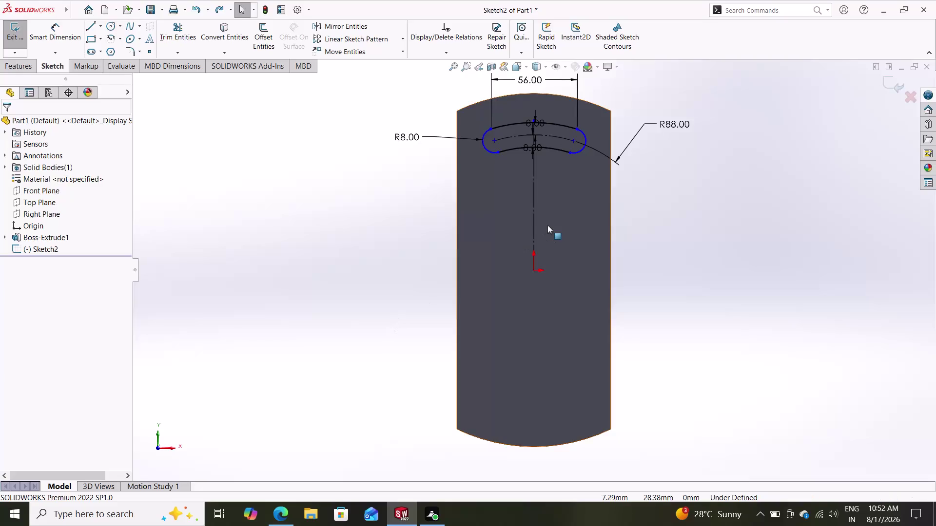
Box-select all the slot geometry in Sketch2 and delete it.
click(546, 222)
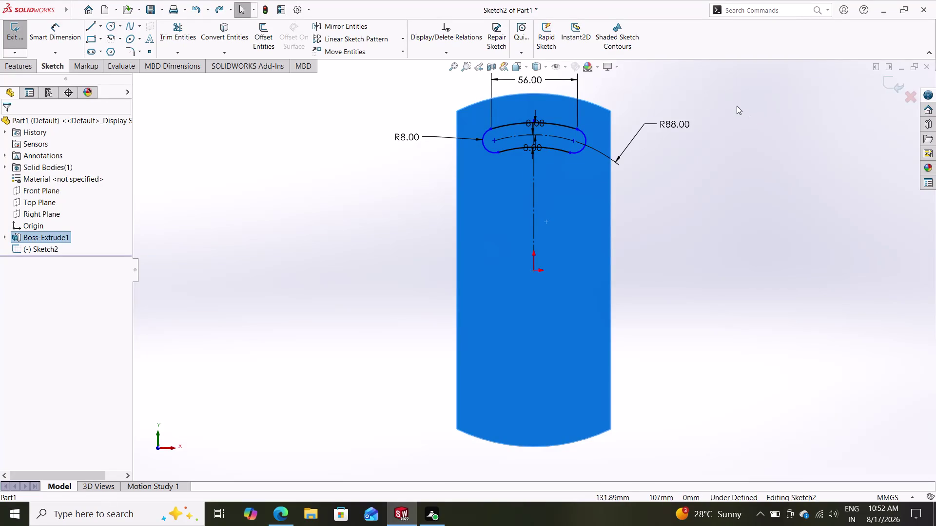
drag(737, 105, 366, 354)
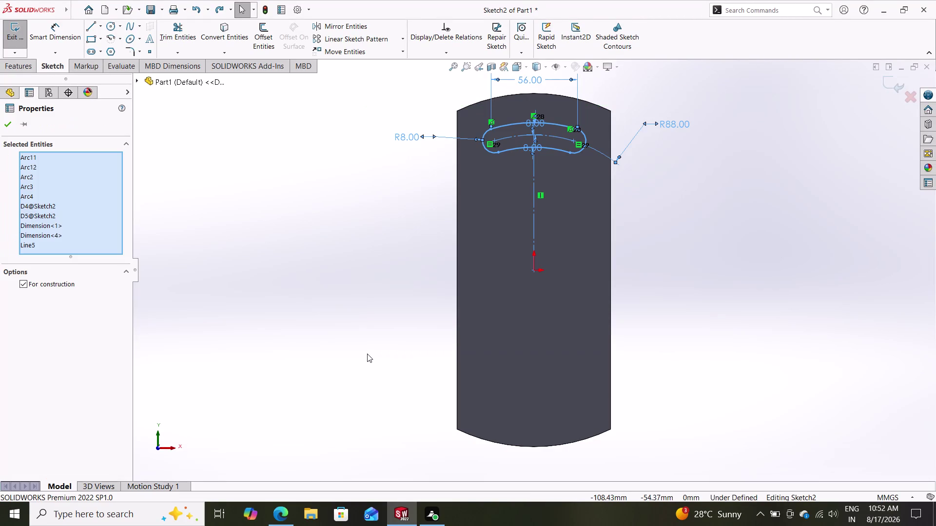
key(Delete)
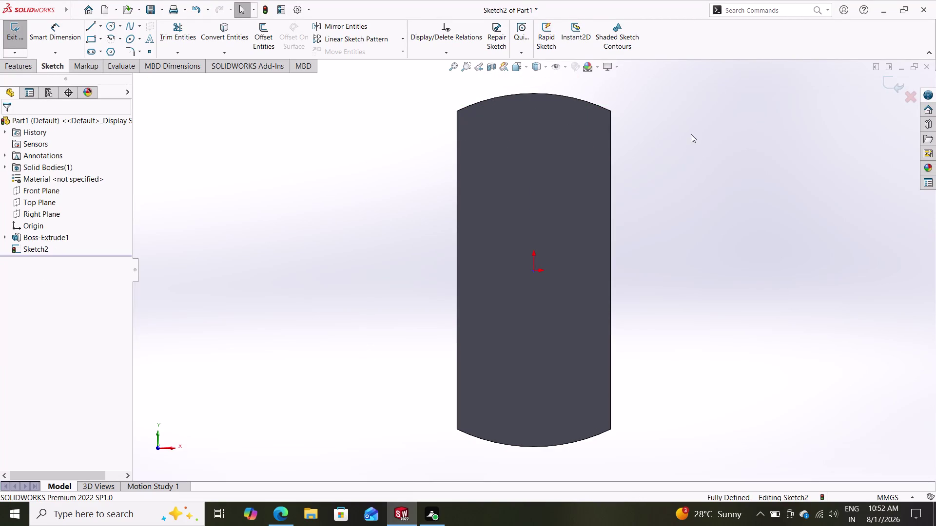
drag(691, 134, 396, 305)
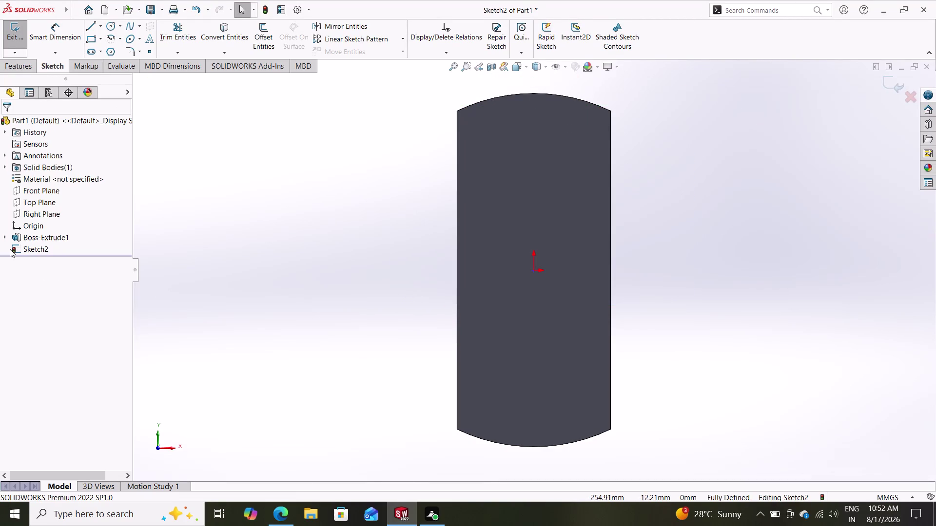
View Sketch2 face-on, try deleting the extruded body, and exit the sketch.
click(22, 249)
click(45, 231)
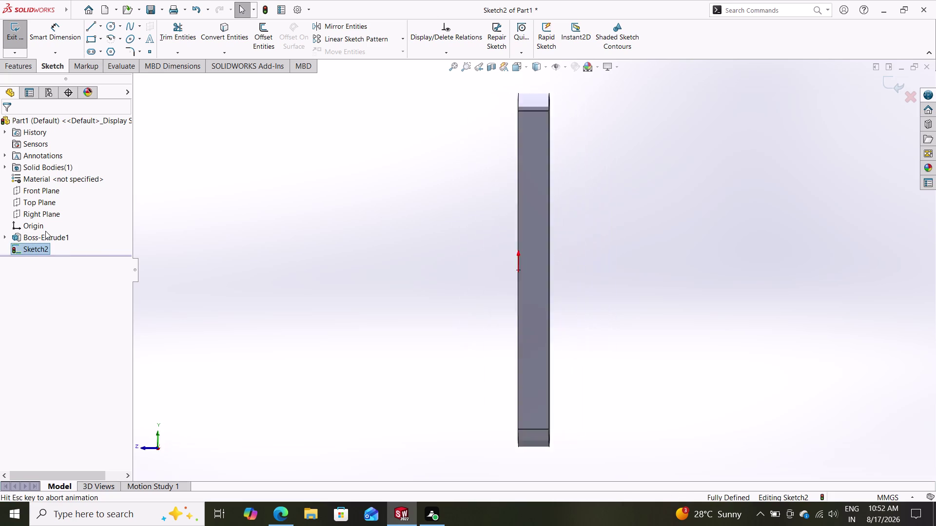
click(373, 248)
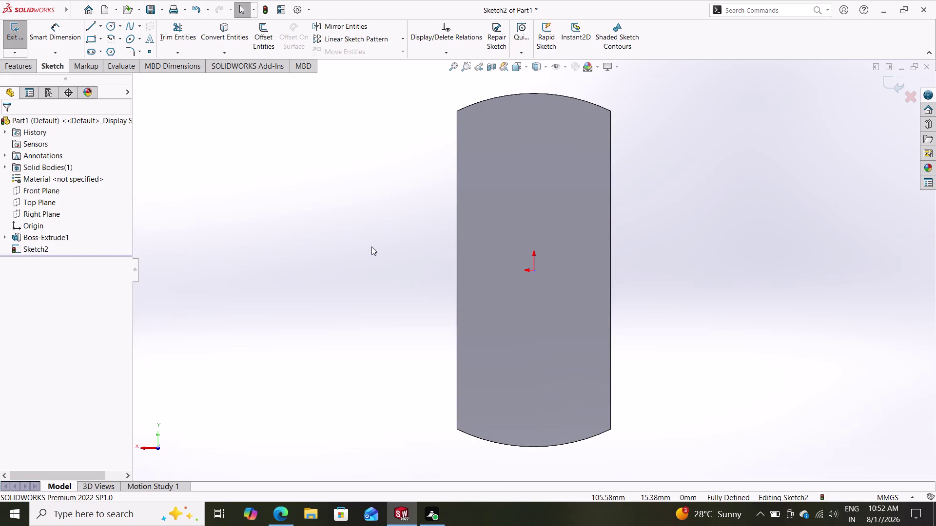
click(500, 219)
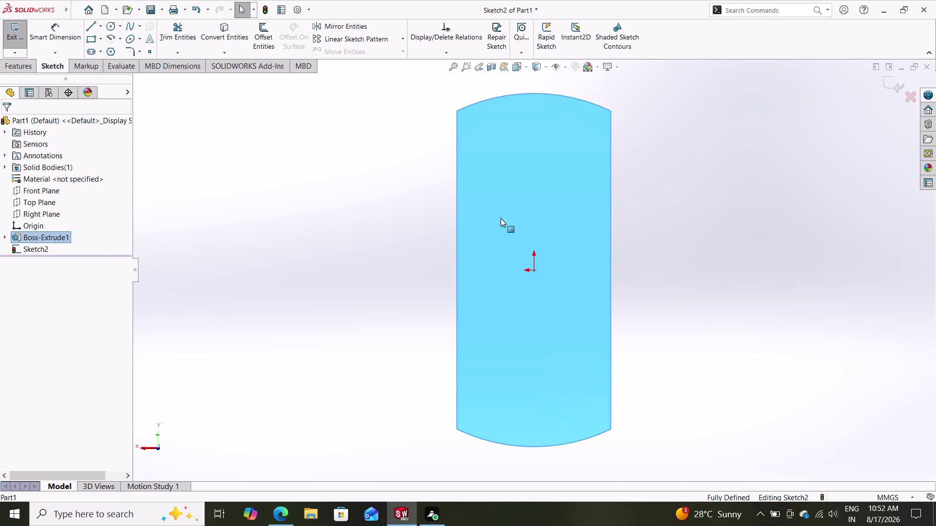
key(Delete)
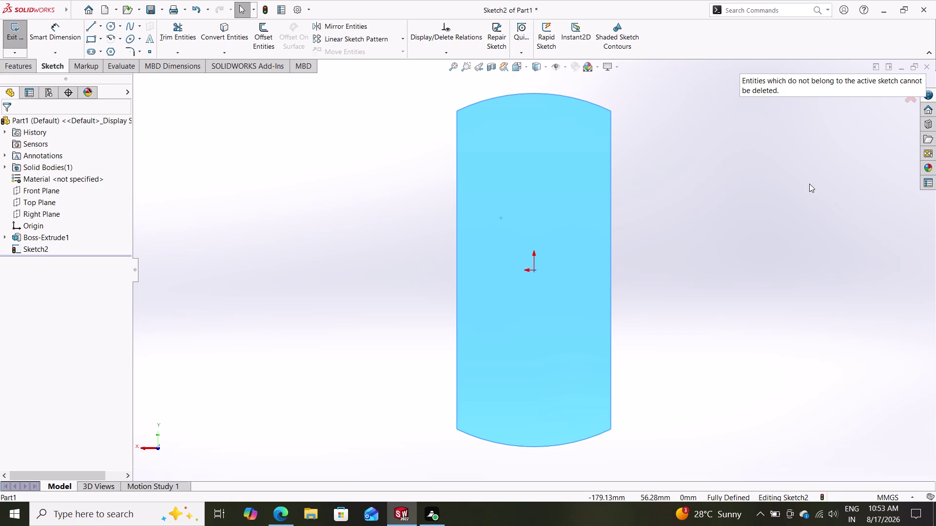
click(914, 94)
Exit Sketch2 with Discard Changes so the slot returns, then start a new document.
click(912, 97)
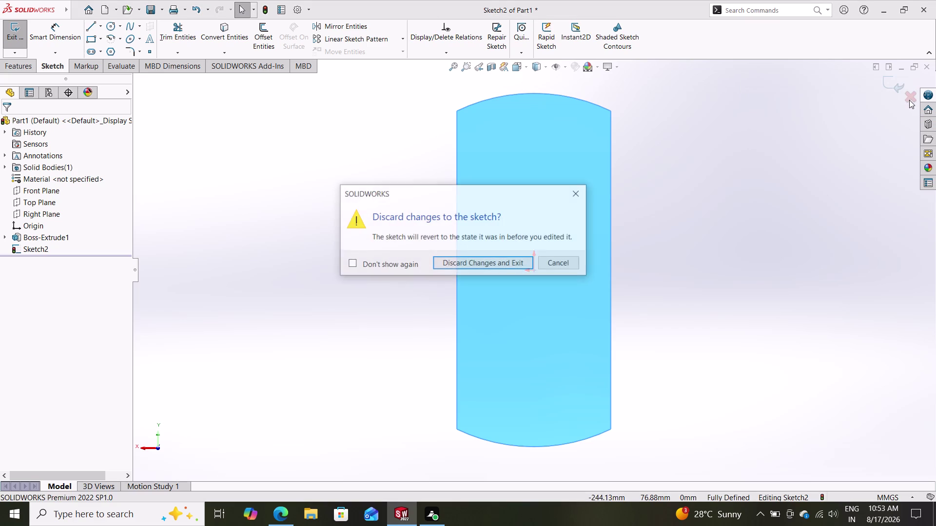
click(475, 261)
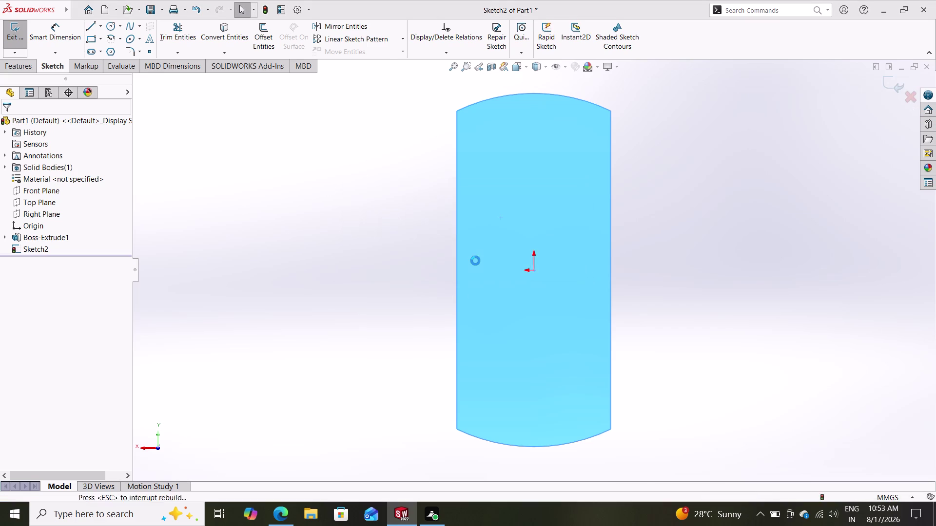
click(489, 267)
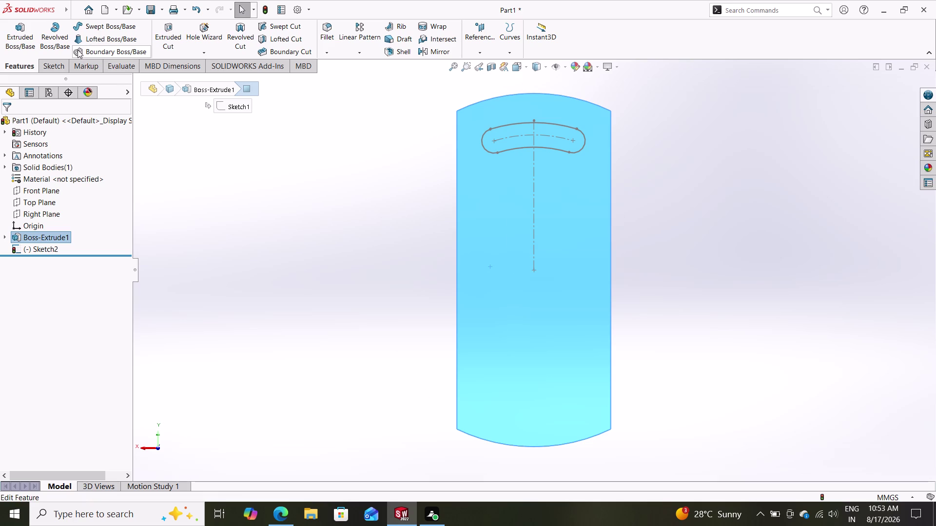
click(104, 9)
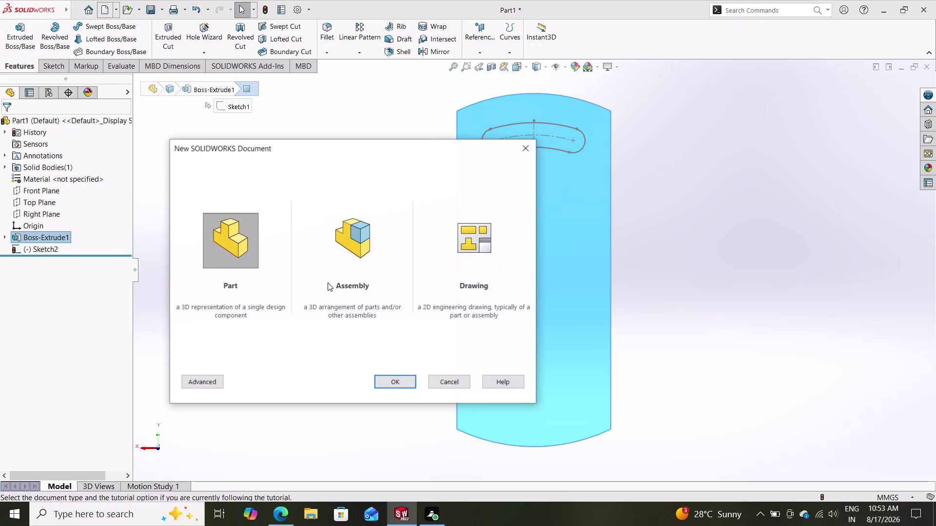
Create Part2, close Part1 via its save prompt, and sketch on the Front Plane.
click(401, 377)
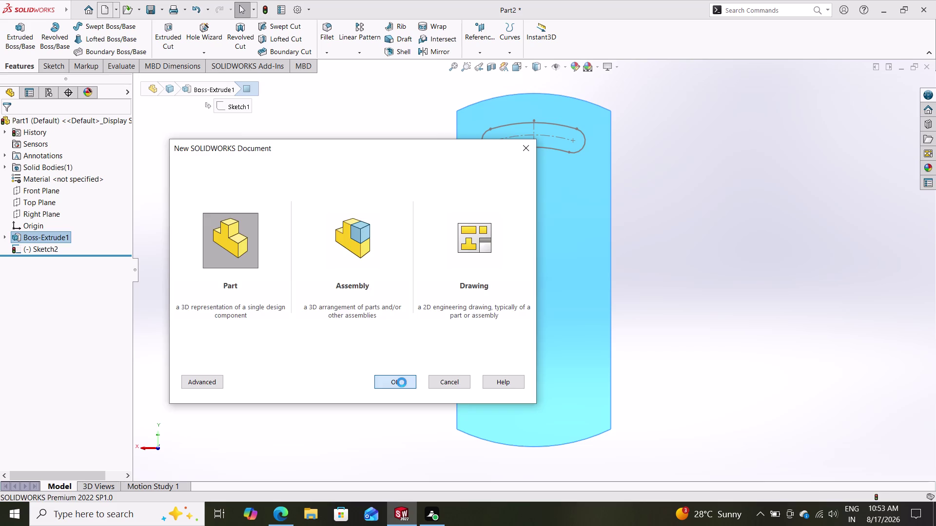
click(402, 519)
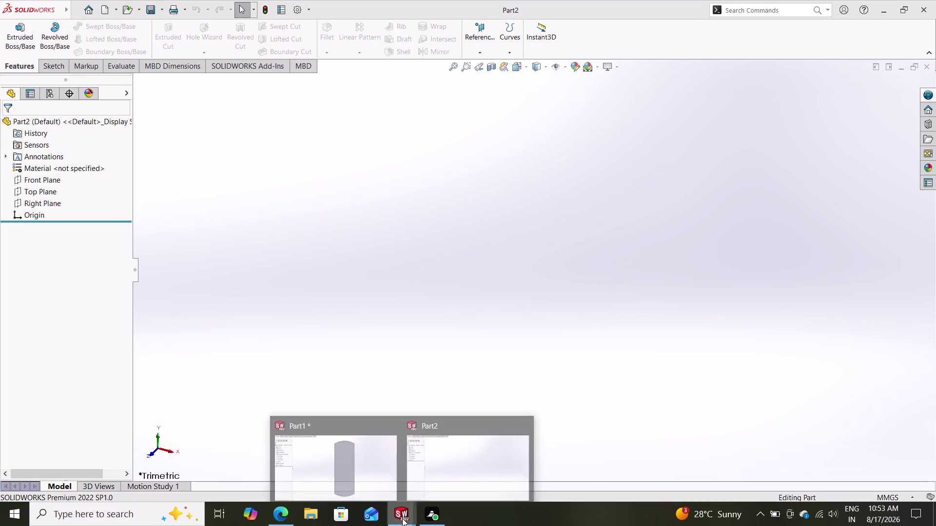
click(395, 422)
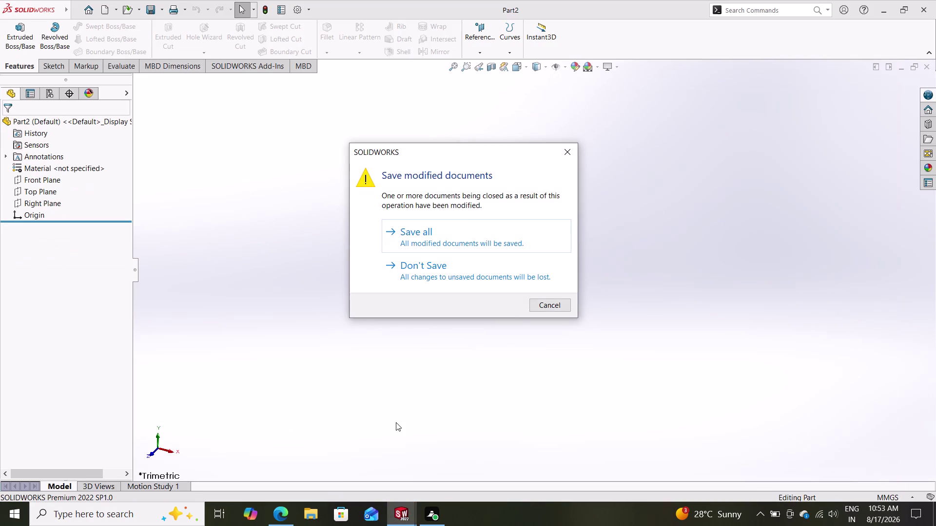
click(508, 277)
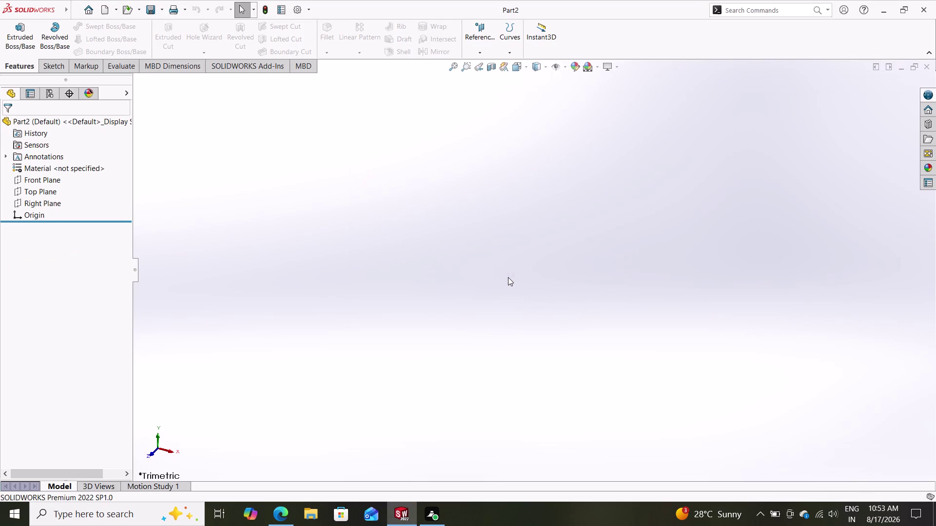
click(53, 177)
click(61, 166)
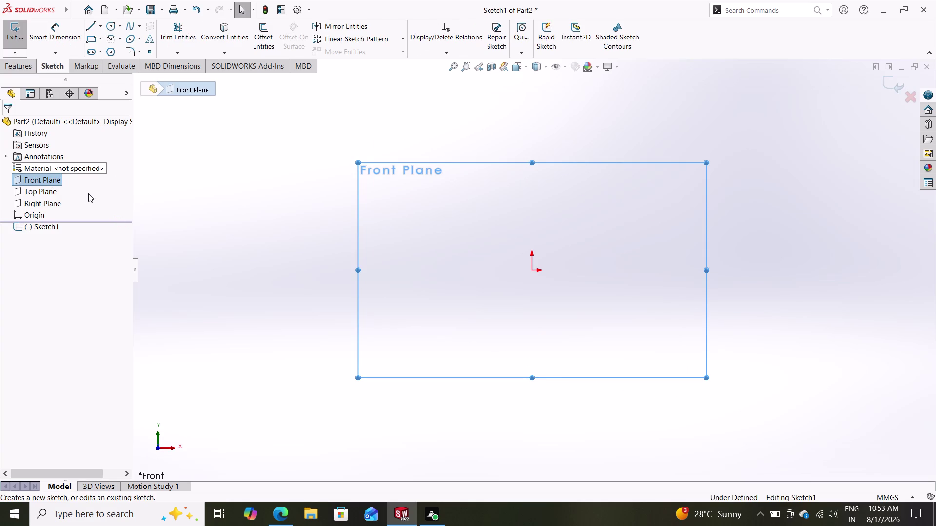
Draw a short vertical centerline up from the origin, then begin the left vertical line.
click(102, 25)
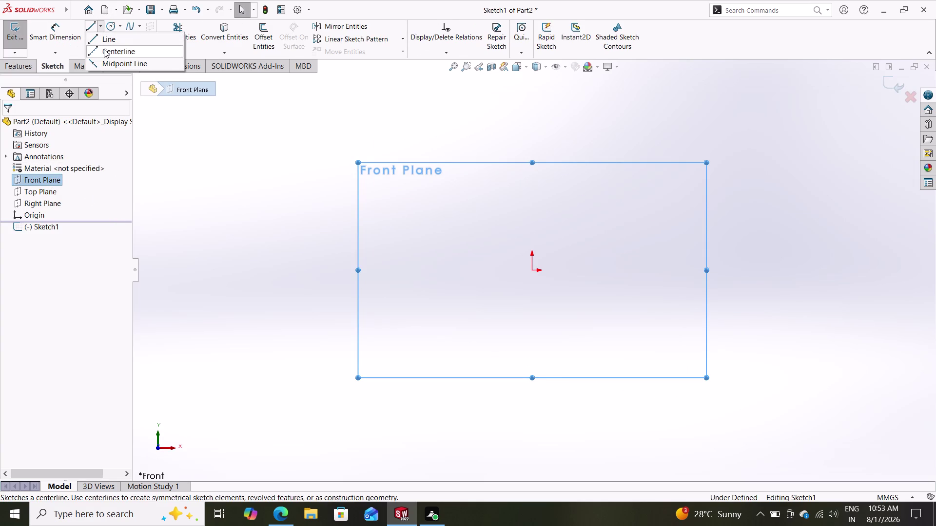
click(103, 49)
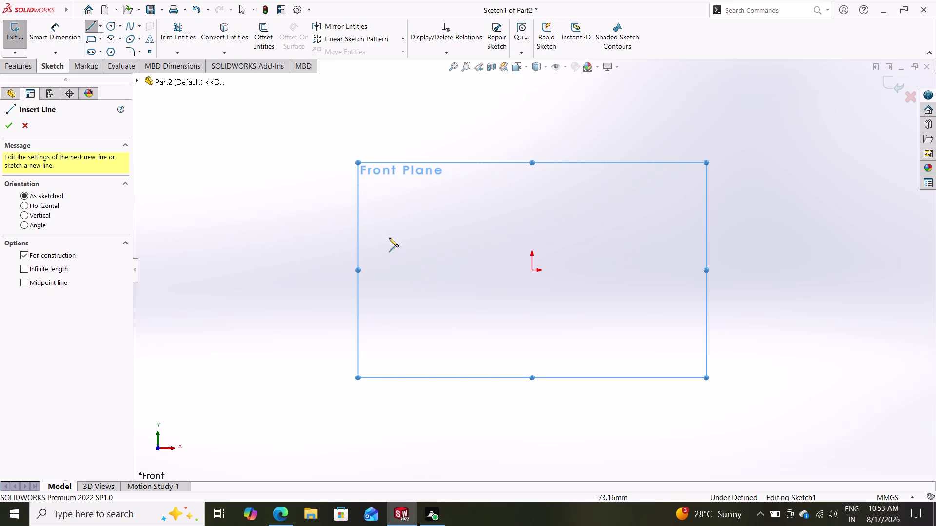
click(532, 268)
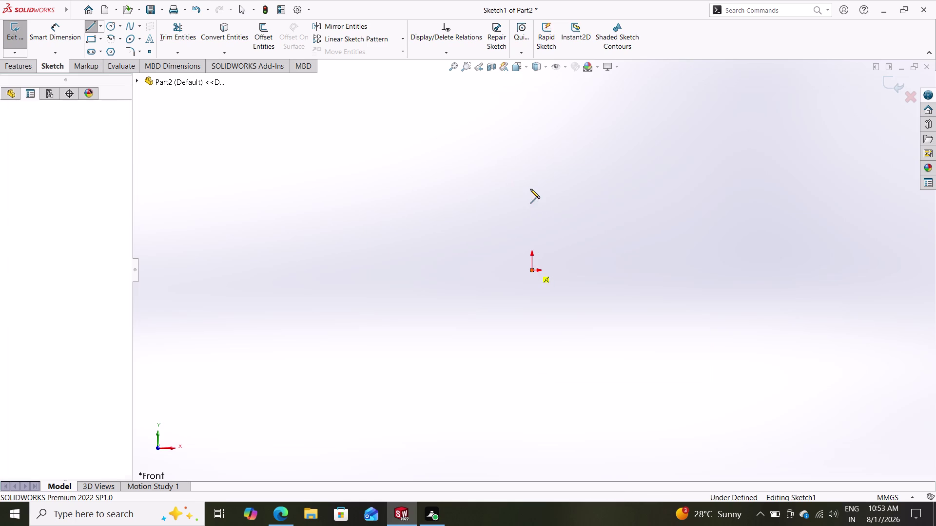
click(531, 129)
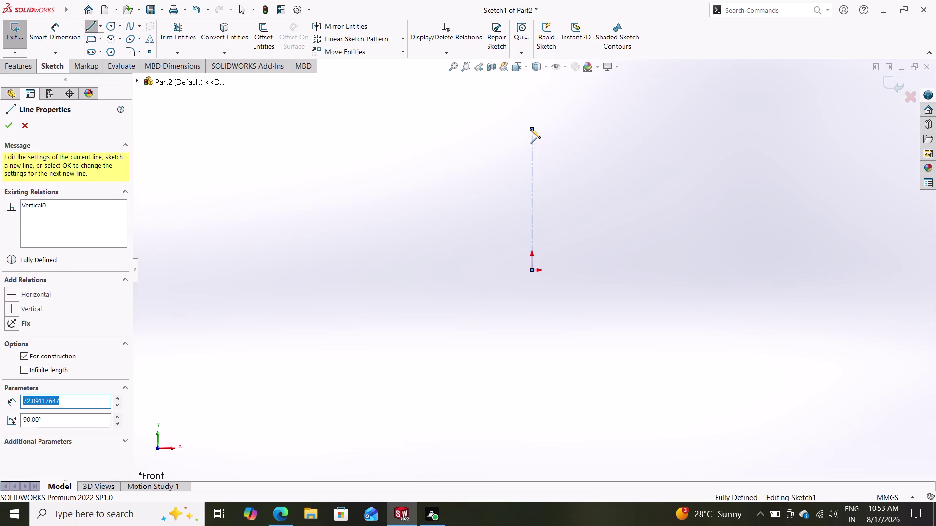
key(Escape)
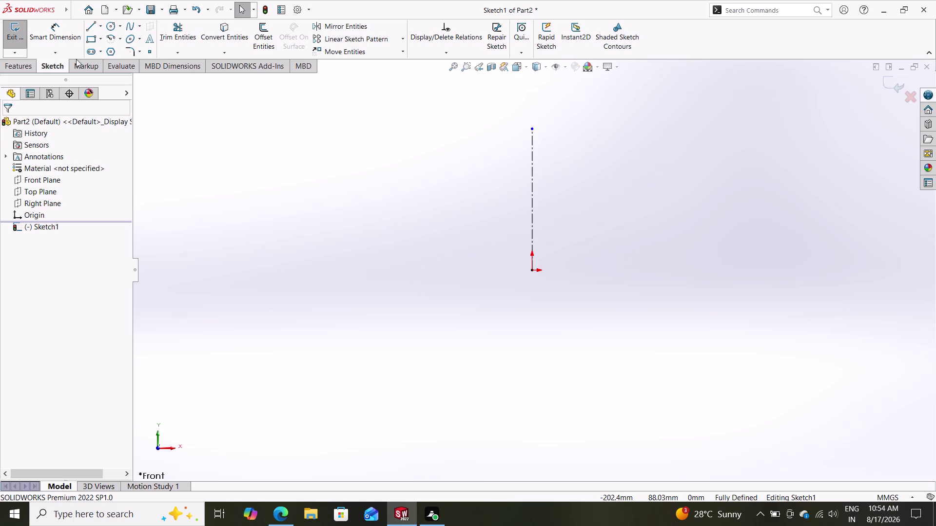
click(91, 25)
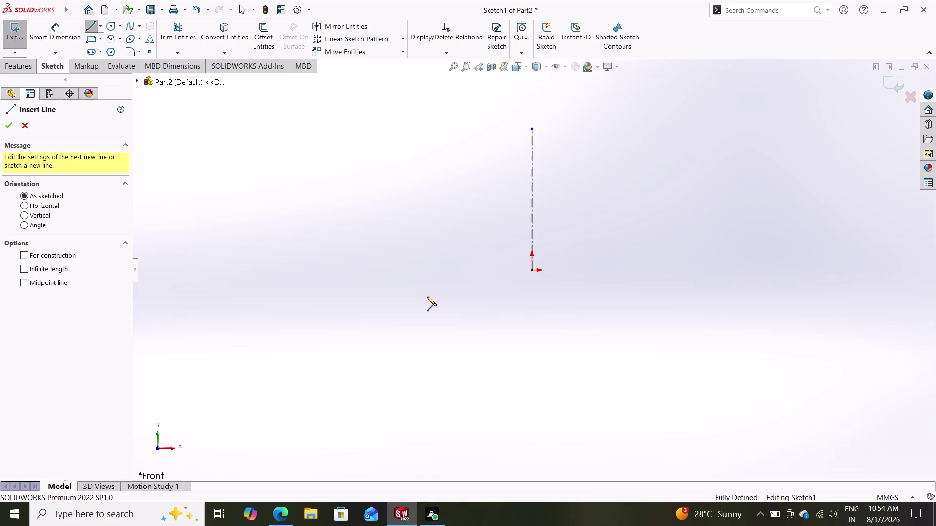
click(426, 283)
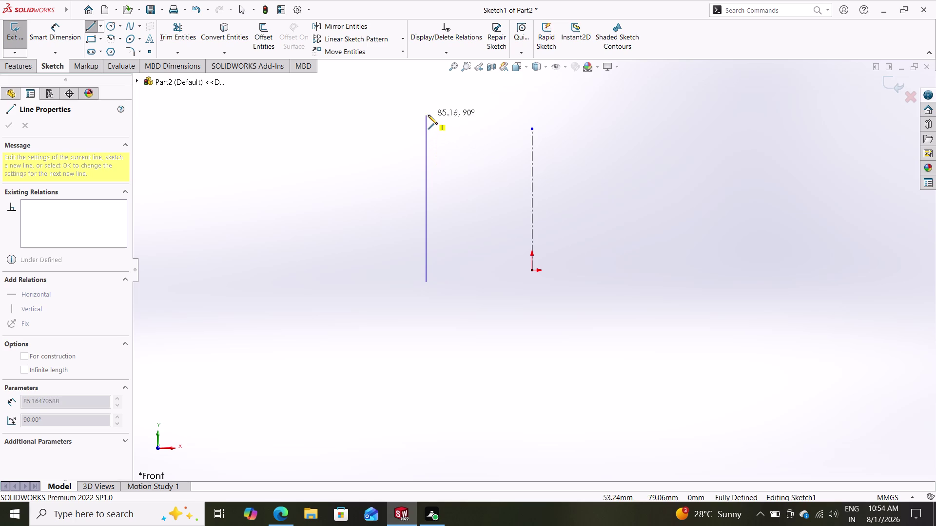
Finish the left vertical line and delete the stray diagonal line.
click(428, 115)
double_click(498, 171)
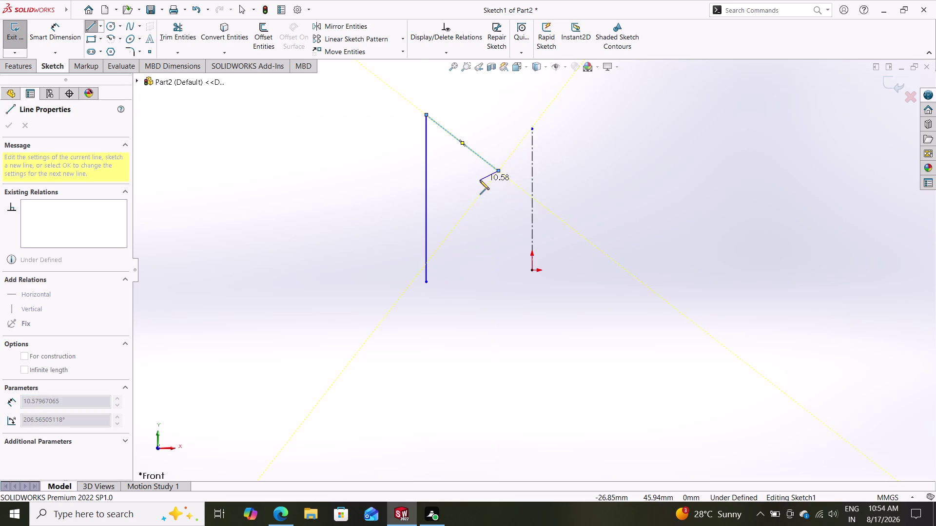
key(Escape)
click(481, 162)
click(483, 161)
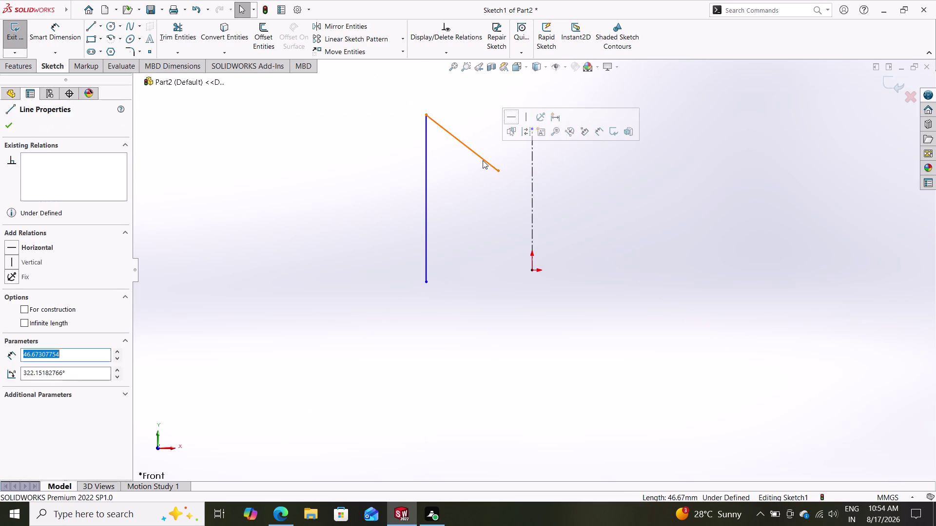
key(Delete)
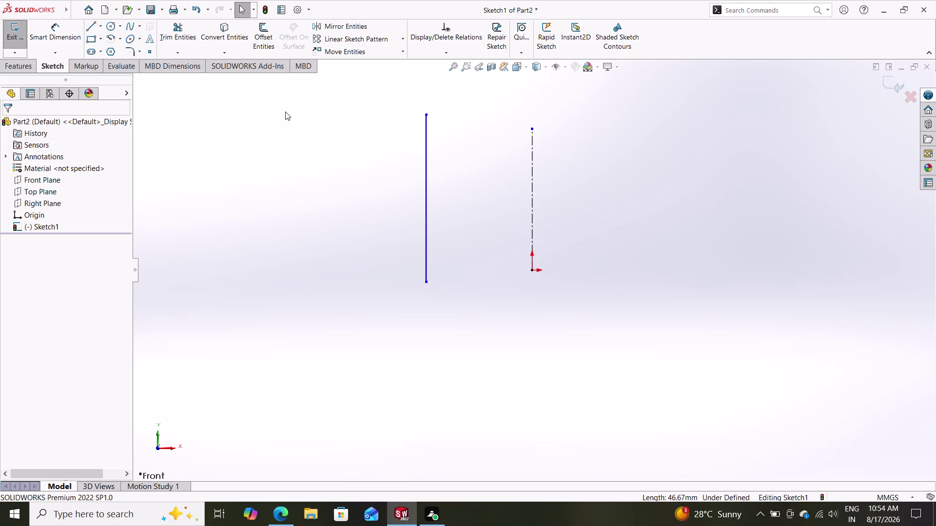
Draw a matching right vertical line, then stretch the left line's bottom end downward.
click(90, 30)
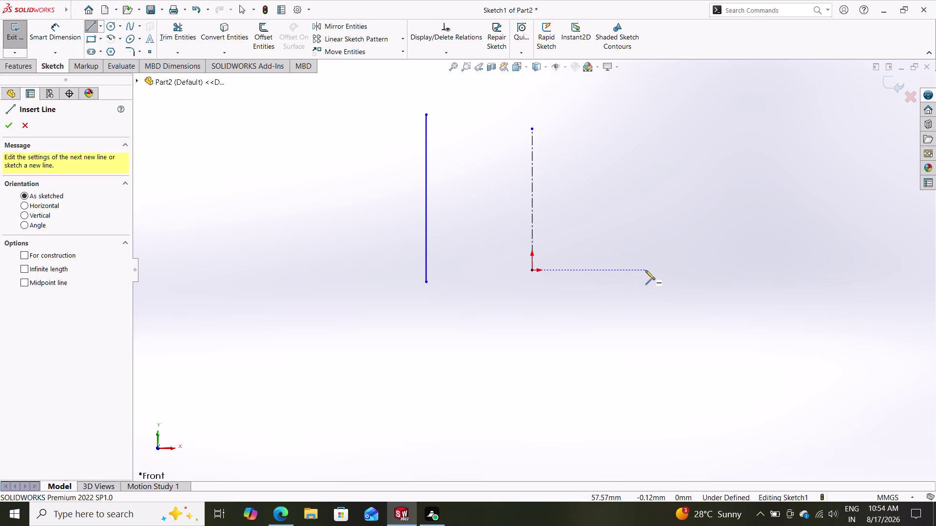
click(633, 283)
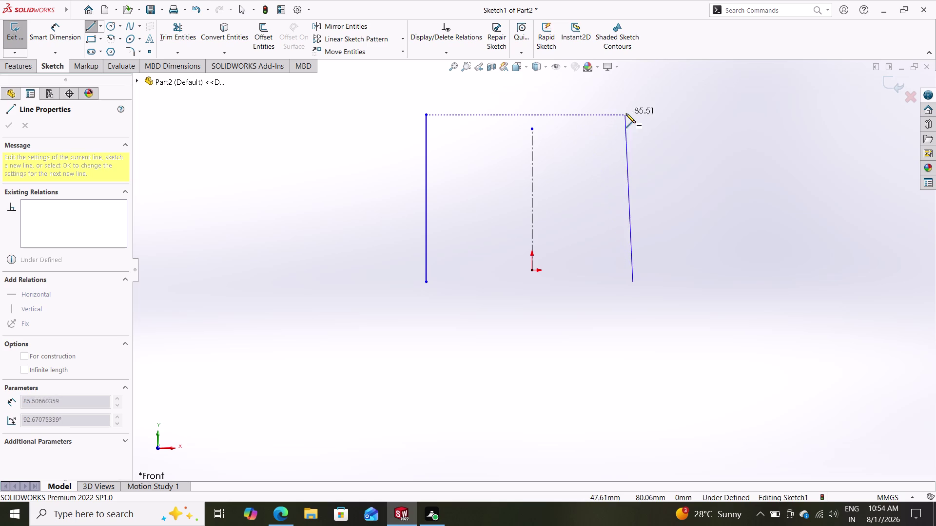
click(631, 114)
key(Escape)
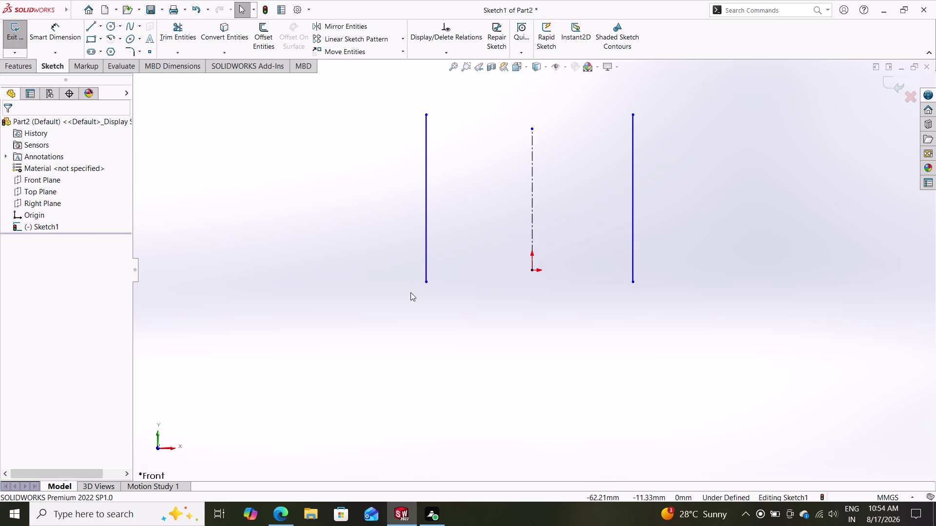
drag(426, 282, 424, 323)
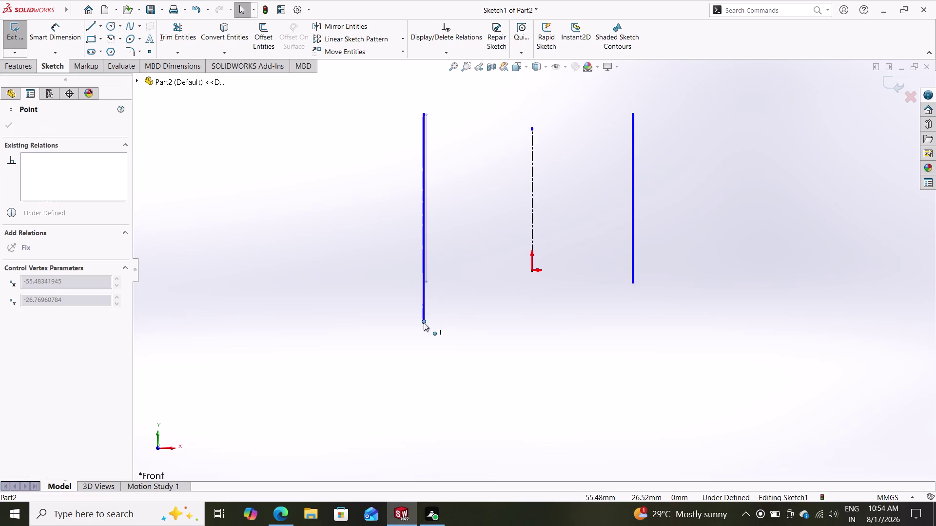
Undo the accidental stretch of the left line and clear the selection.
drag(424, 323, 429, 322)
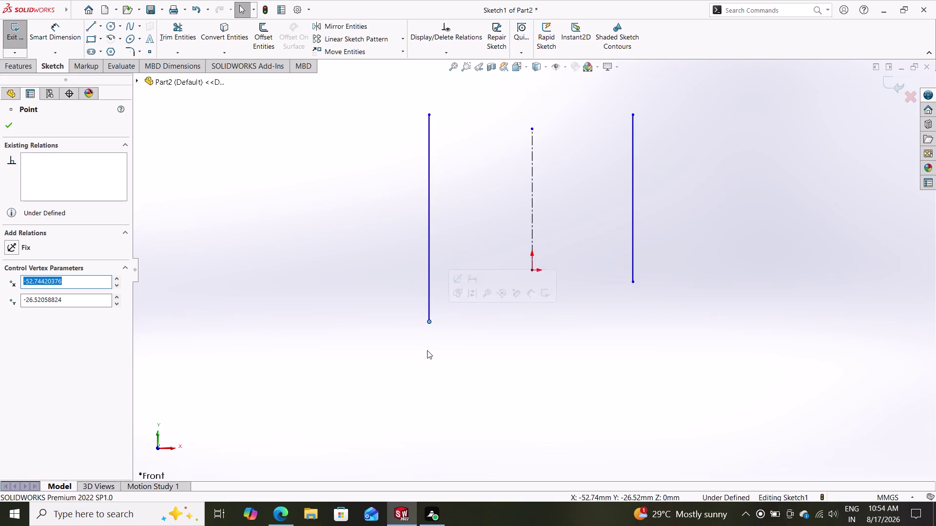
key(ctrl+z)
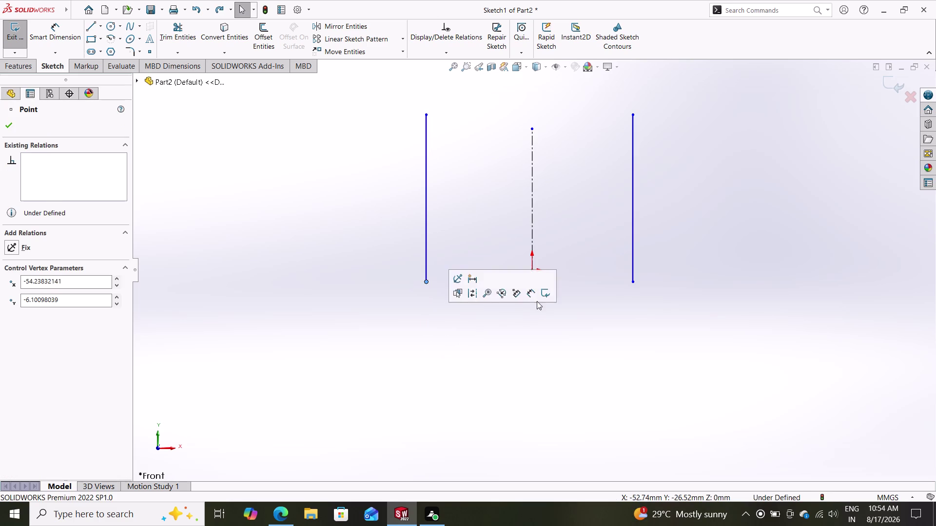
click(490, 215)
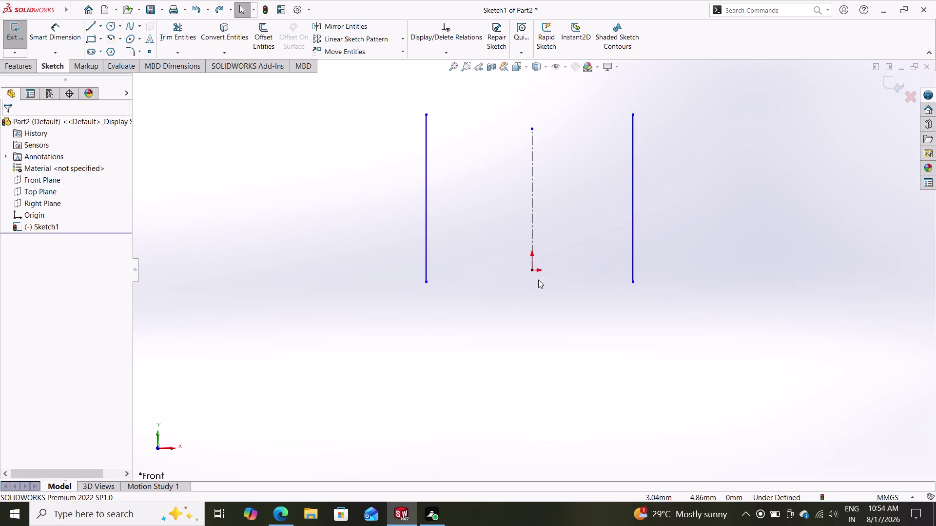
drag(532, 271, 533, 335)
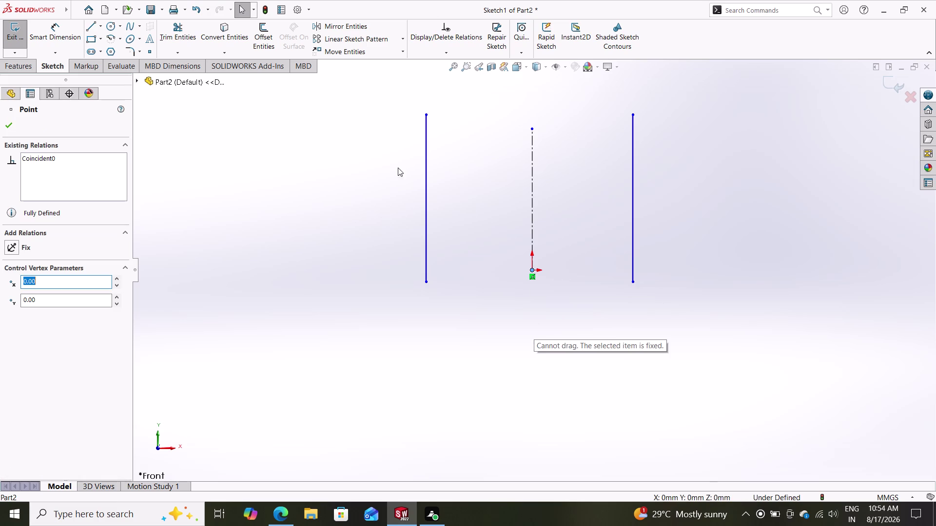
click(532, 275)
Select and delete the short vertical centerline above the origin.
click(532, 266)
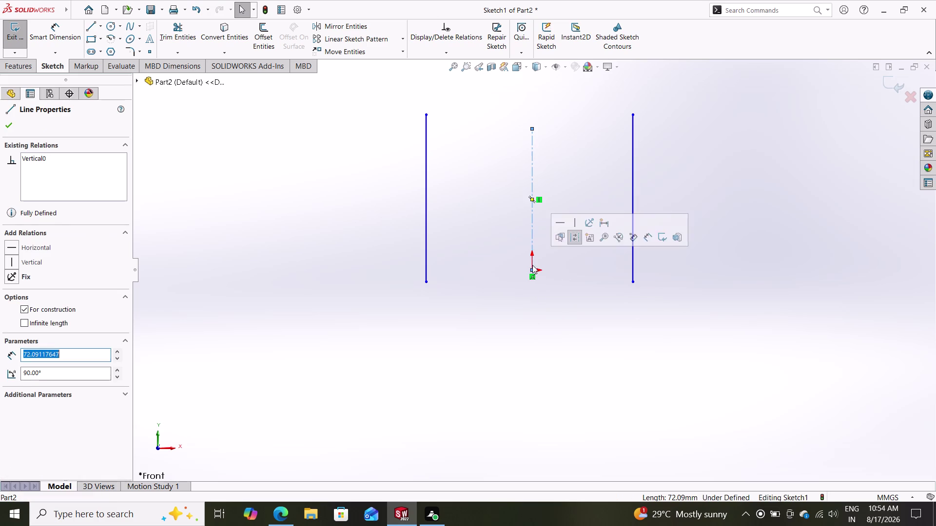
key(Escape)
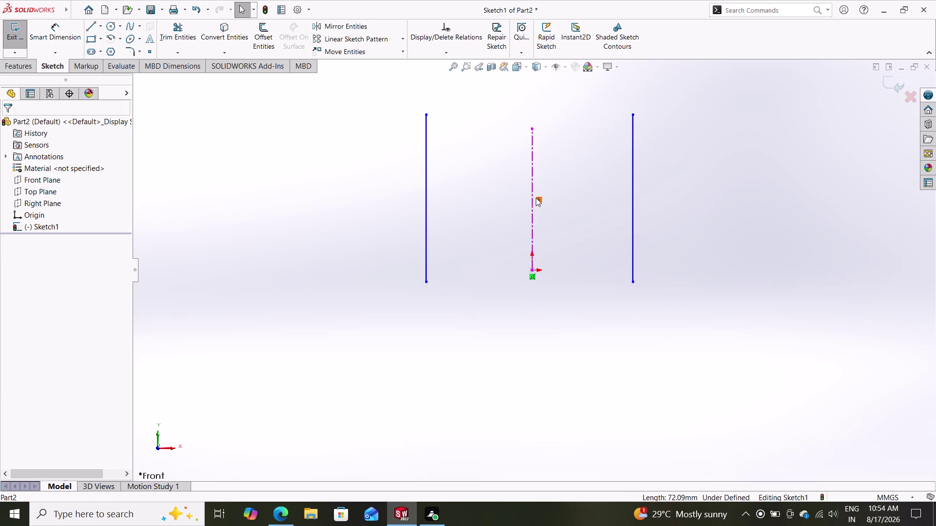
click(530, 204)
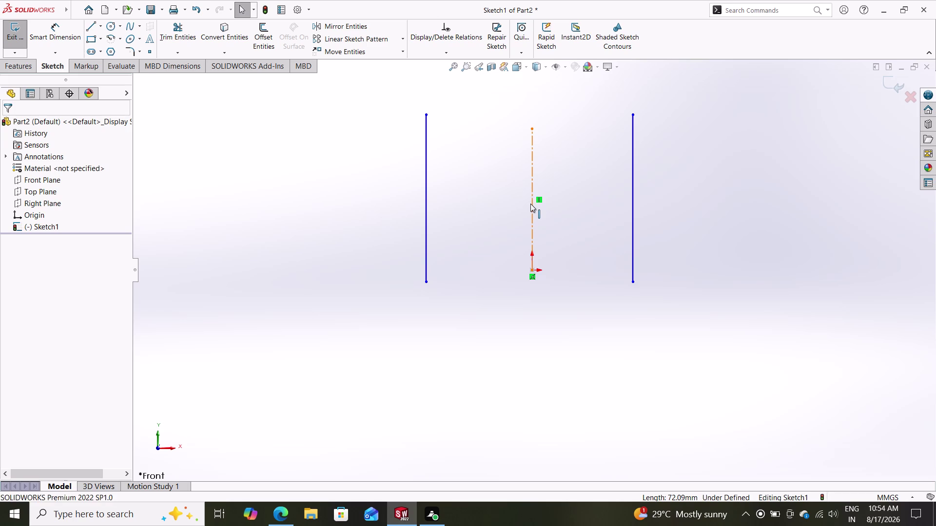
key(Delete)
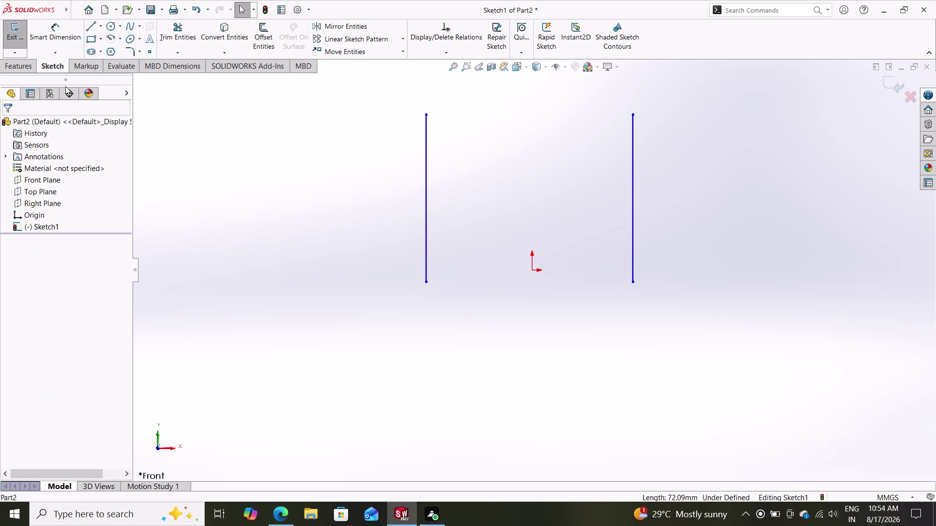
click(101, 25)
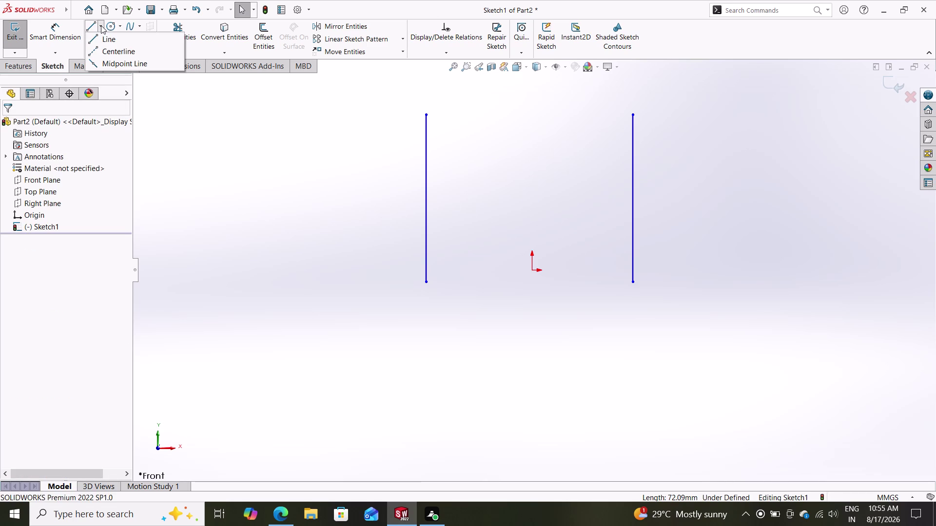
click(105, 49)
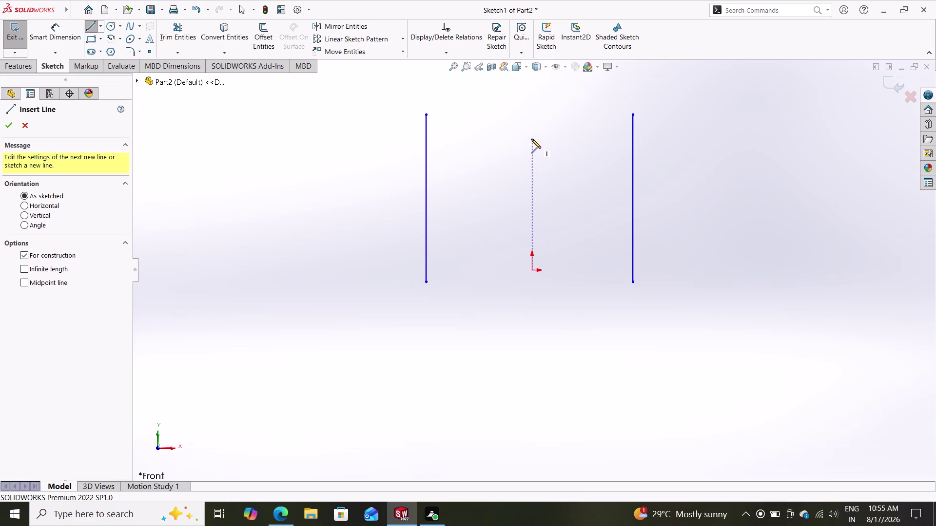
Draw a vertical centerline through the origin from the lines' top level to far below.
click(531, 115)
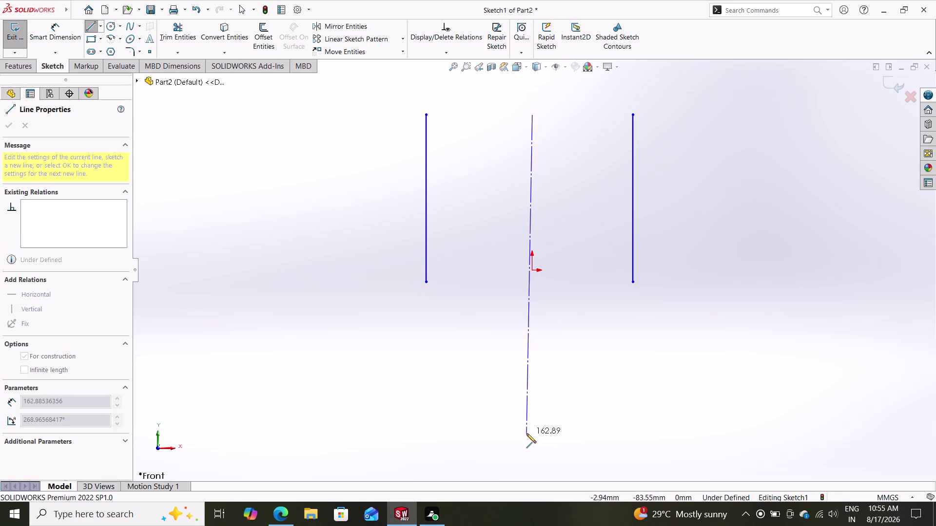
click(534, 434)
key(Escape)
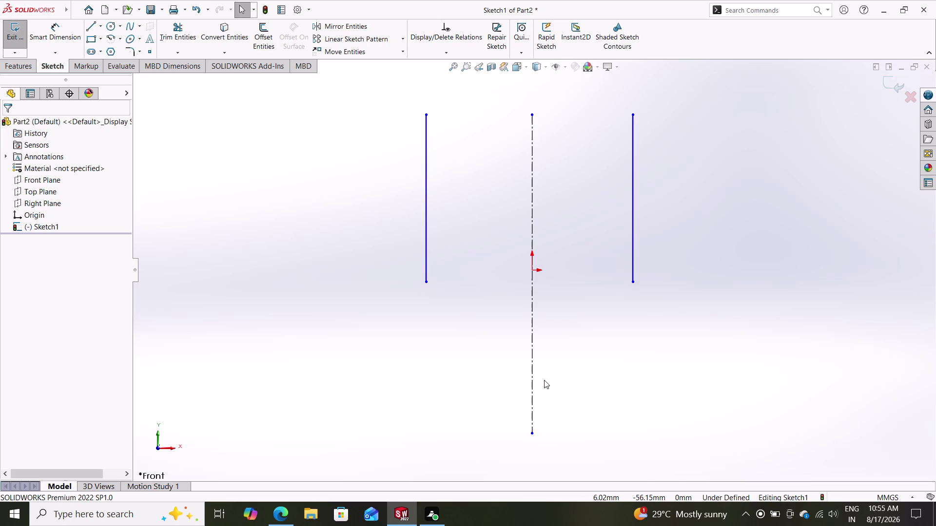
click(120, 39)
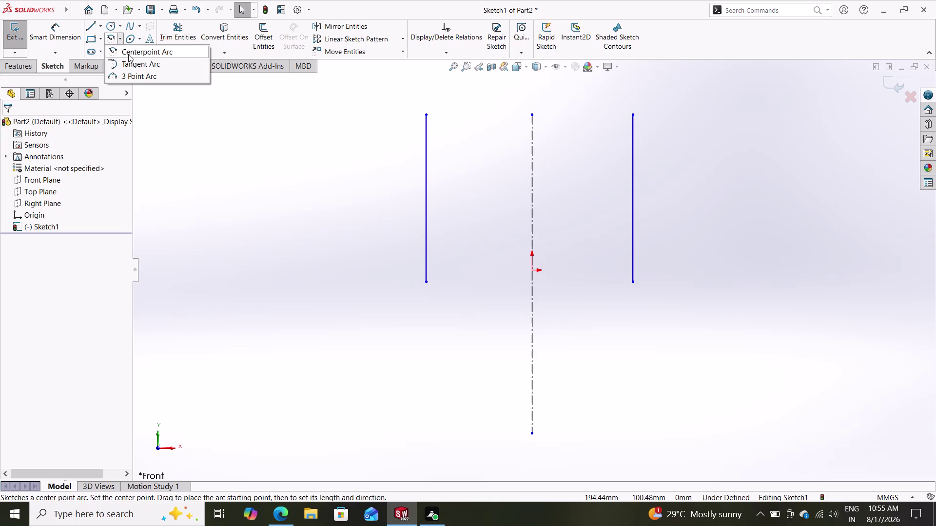
Cancel a misdrawn arc and draw a three-point arc joining the two lines' tops.
click(123, 78)
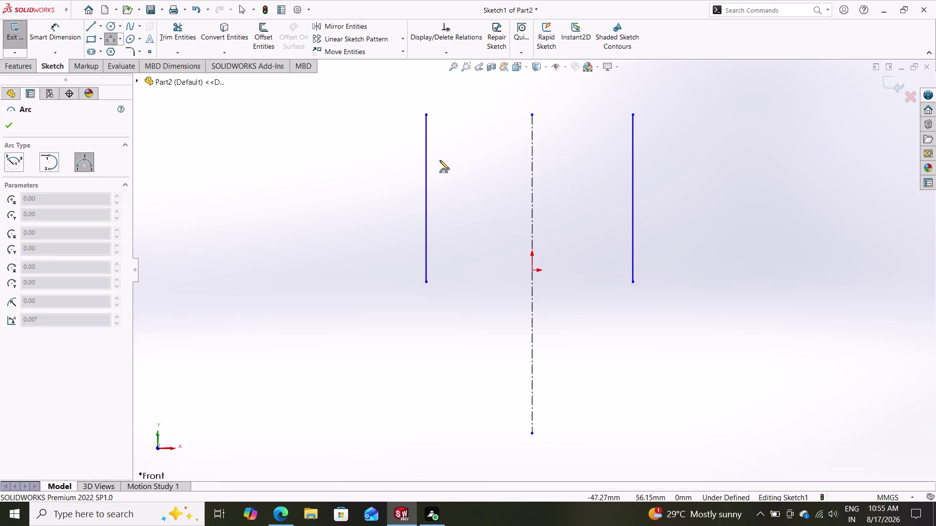
drag(427, 116, 454, 117)
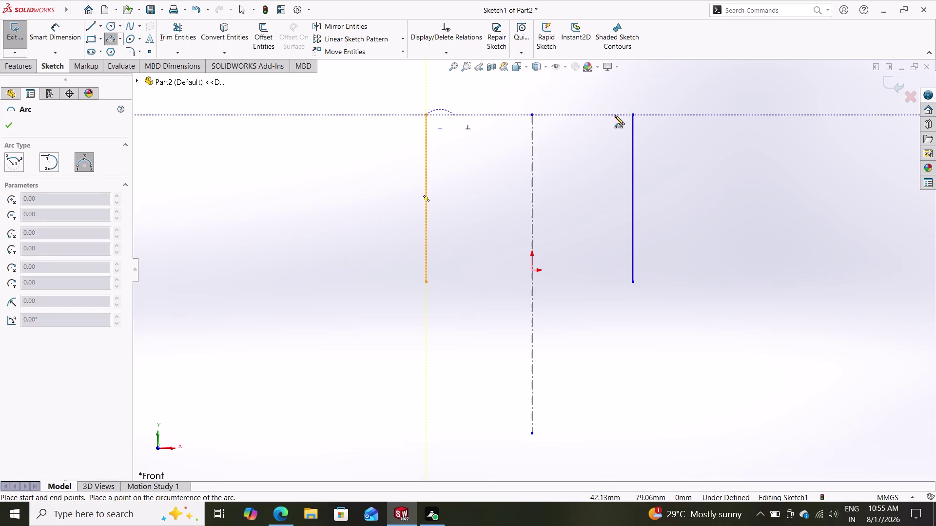
click(631, 115)
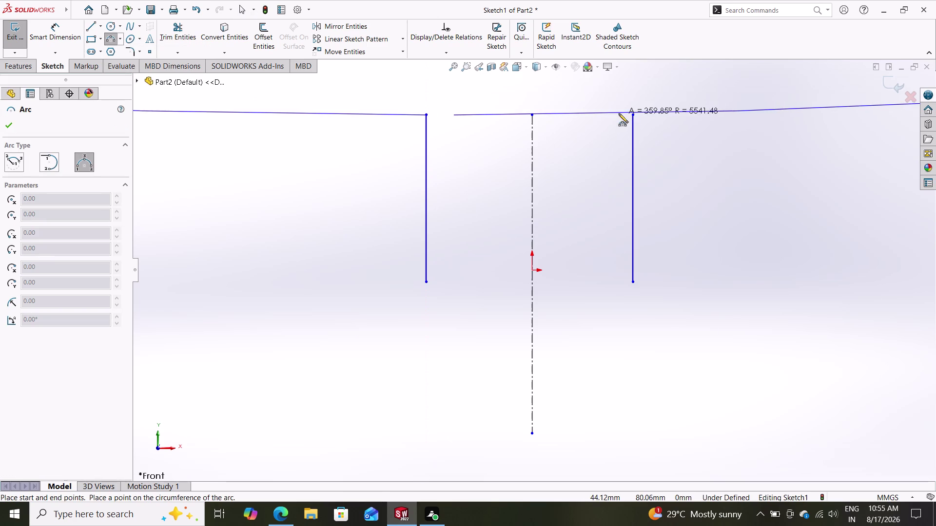
key(Escape)
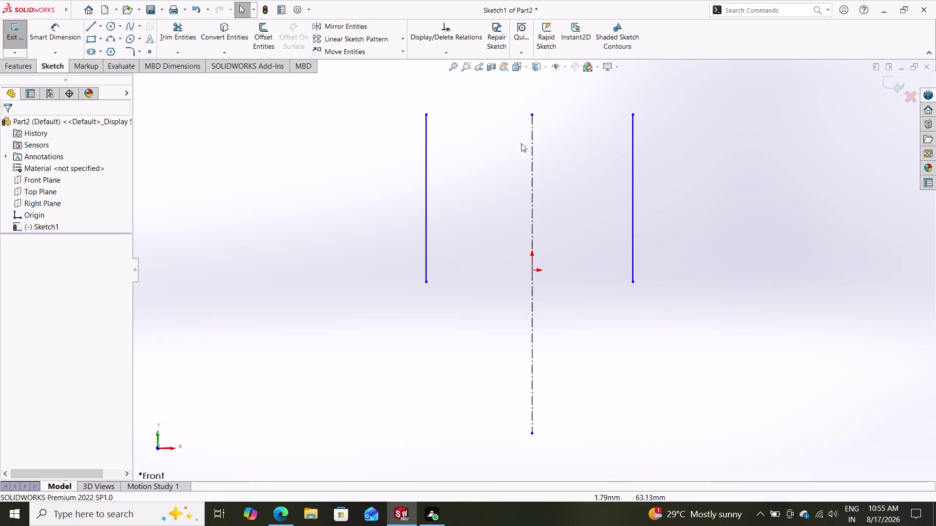
click(110, 43)
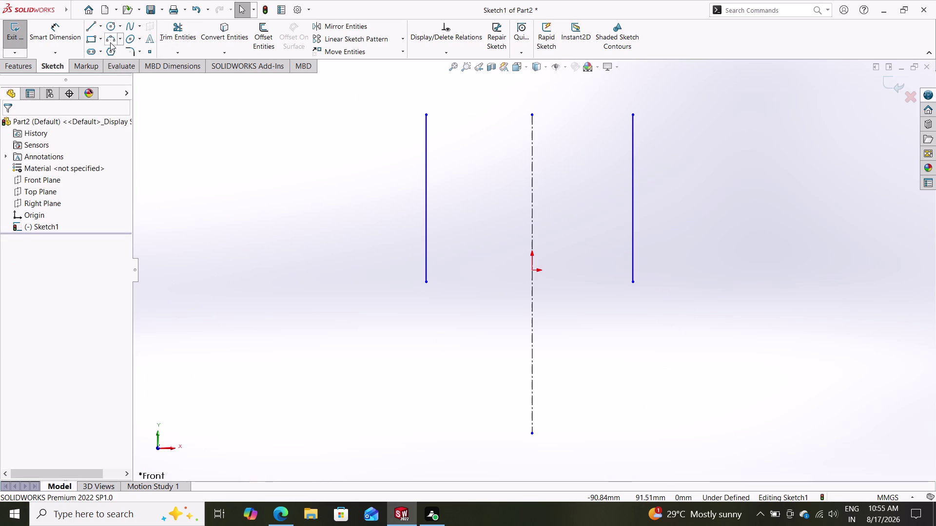
click(425, 114)
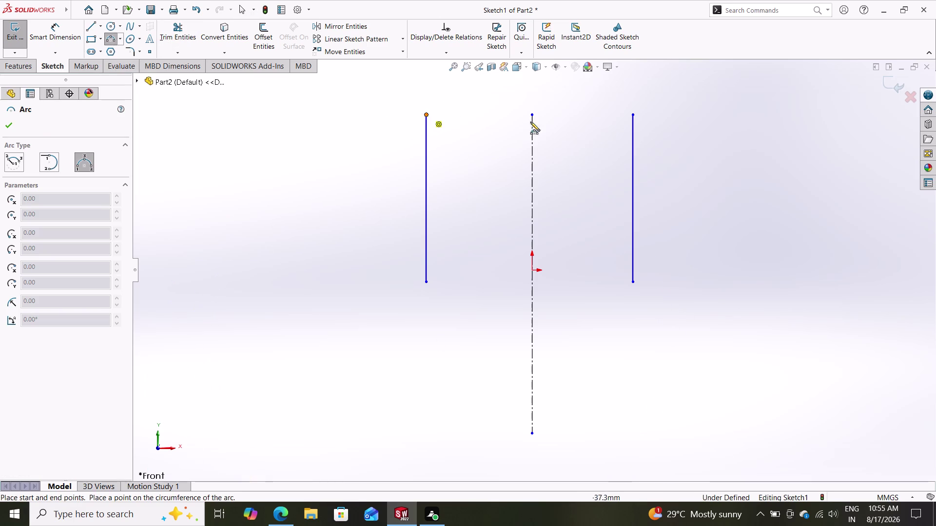
click(633, 113)
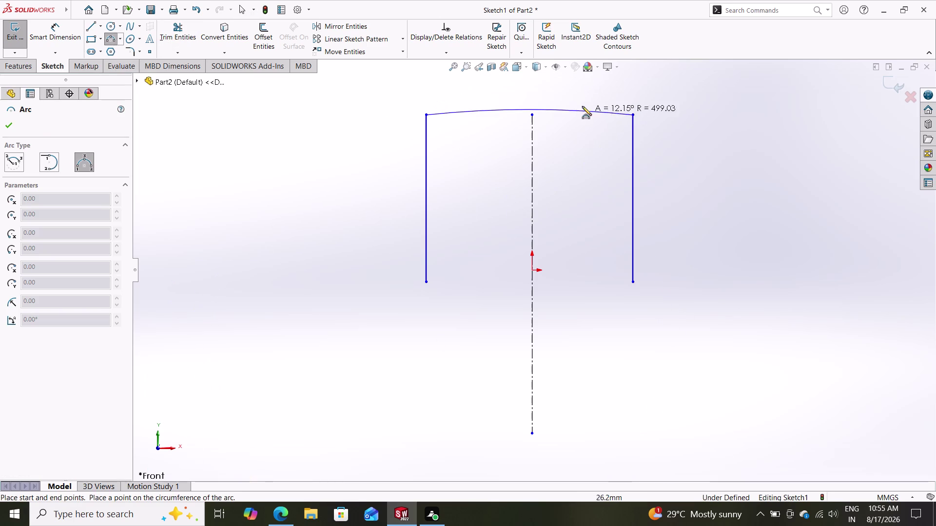
click(573, 91)
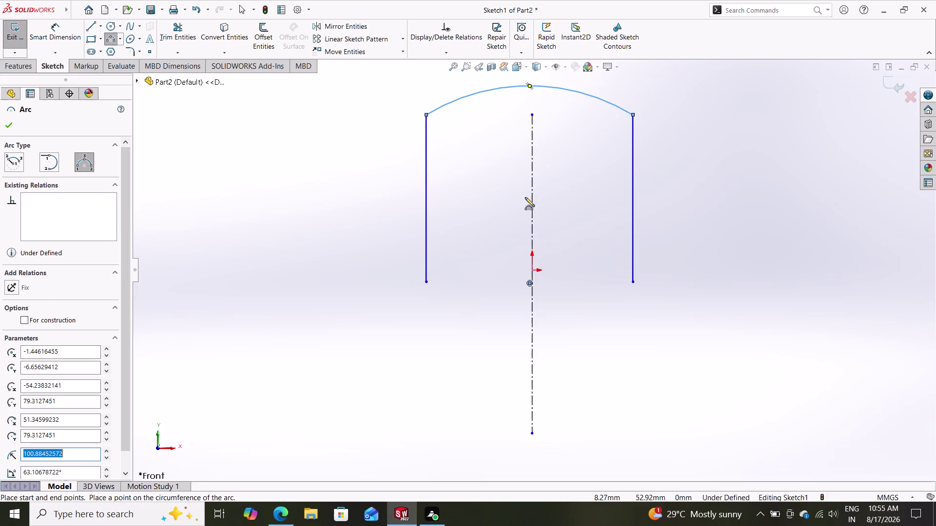
Draw the lower three-point arc joining the two lines' bottom ends.
drag(428, 285, 431, 290)
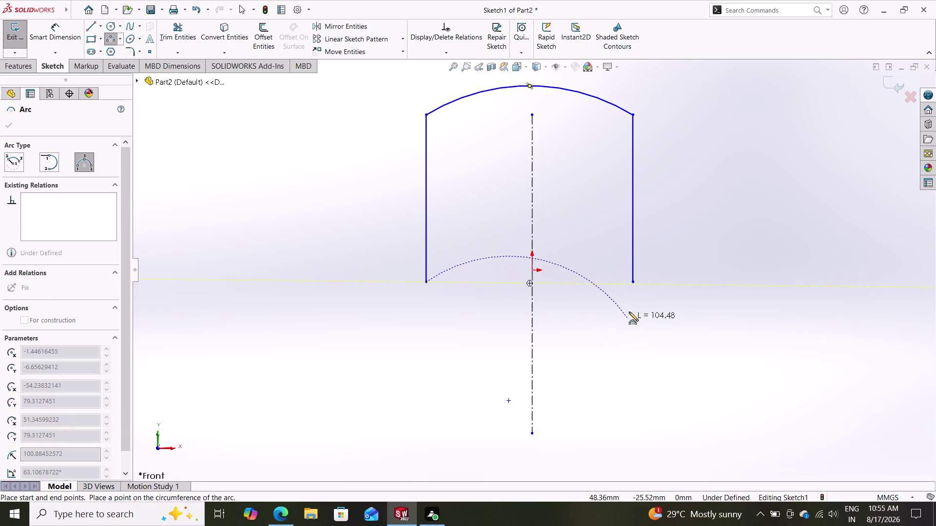
click(634, 281)
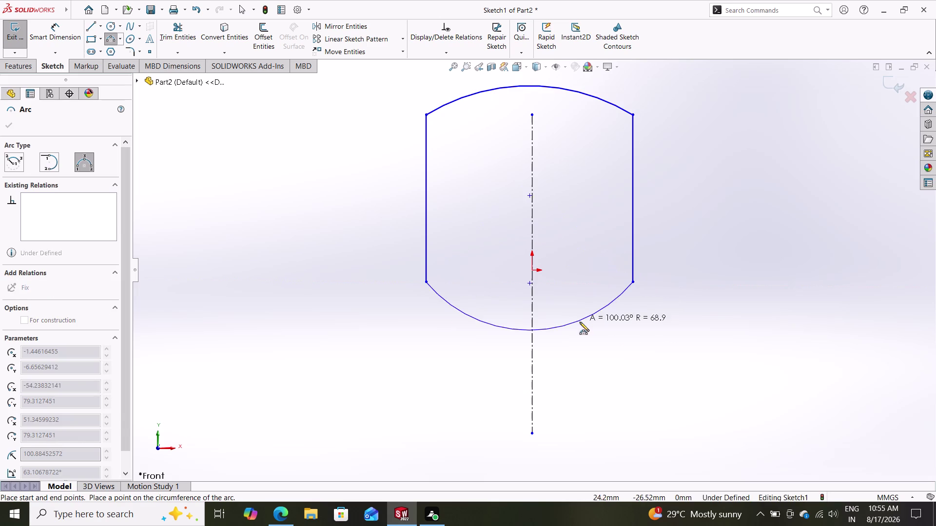
click(576, 323)
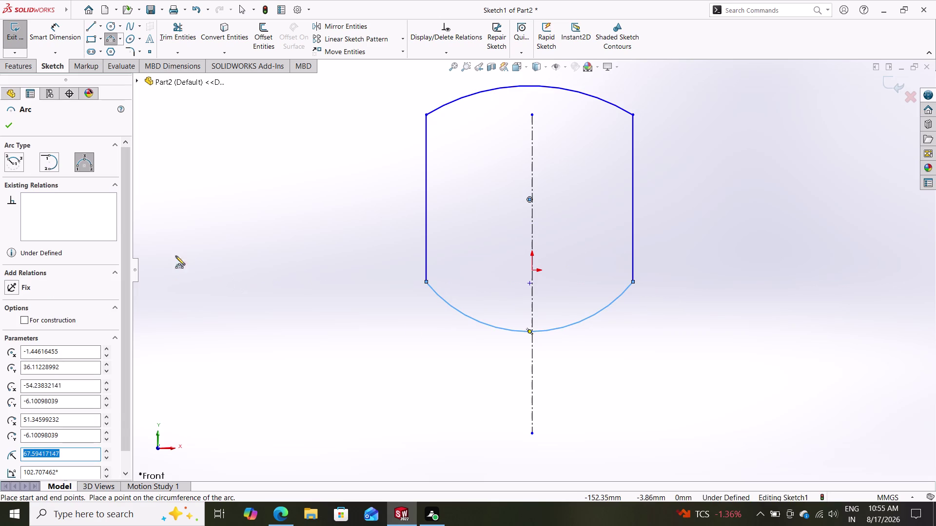
click(12, 120)
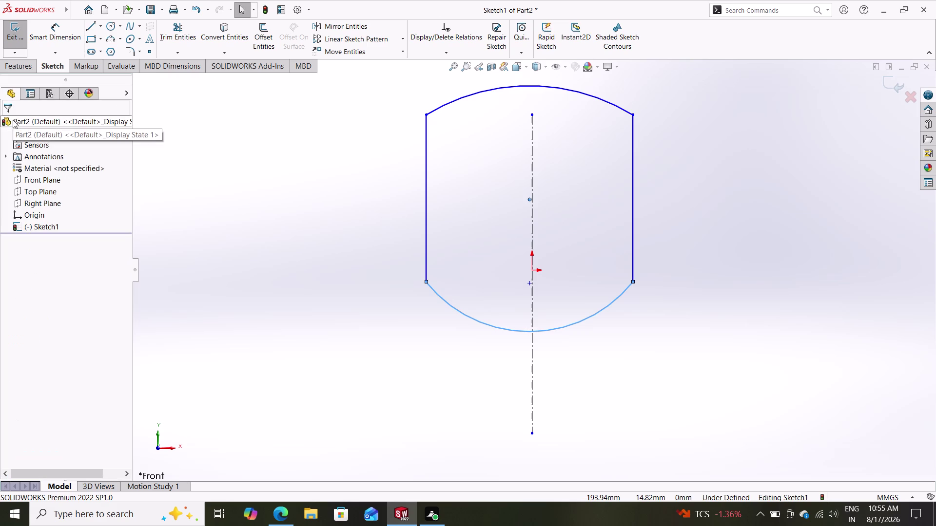
click(60, 29)
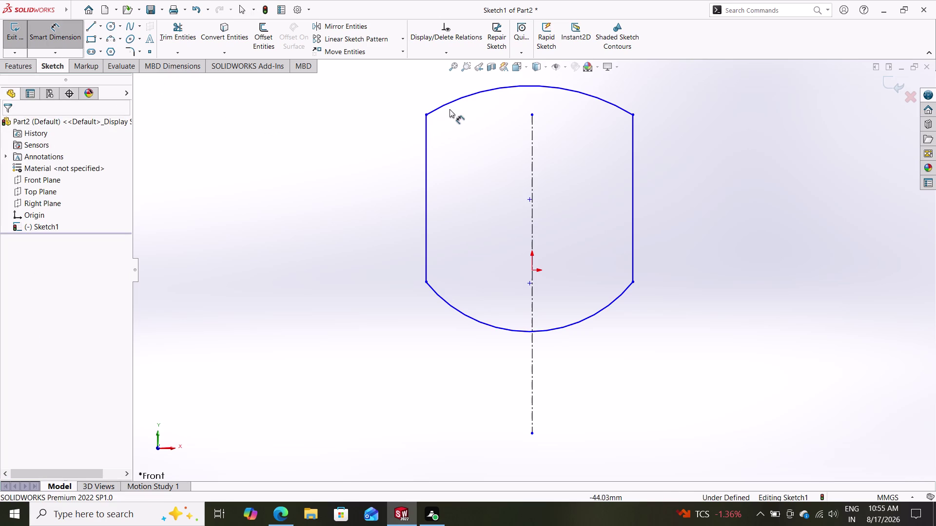
Dimension the upper and lower arcs, each with radius 115.
click(456, 100)
click(468, 129)
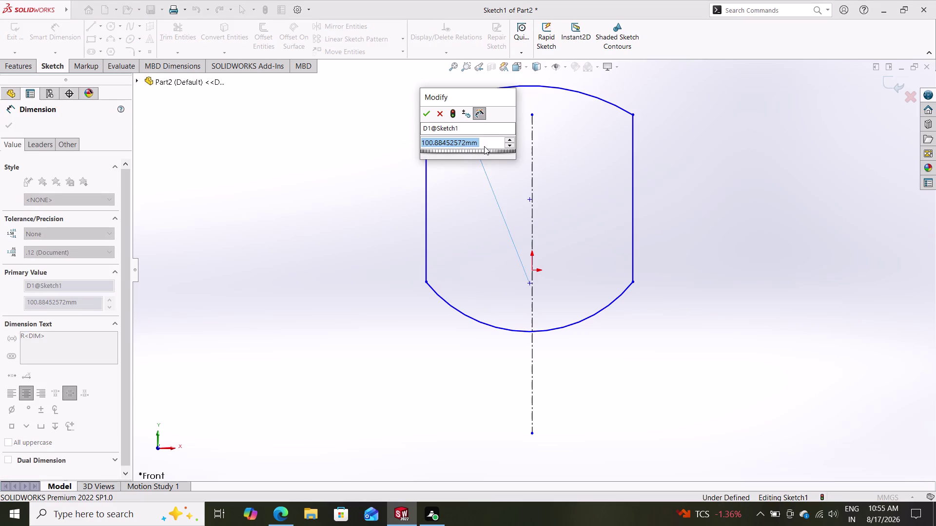
text(115)
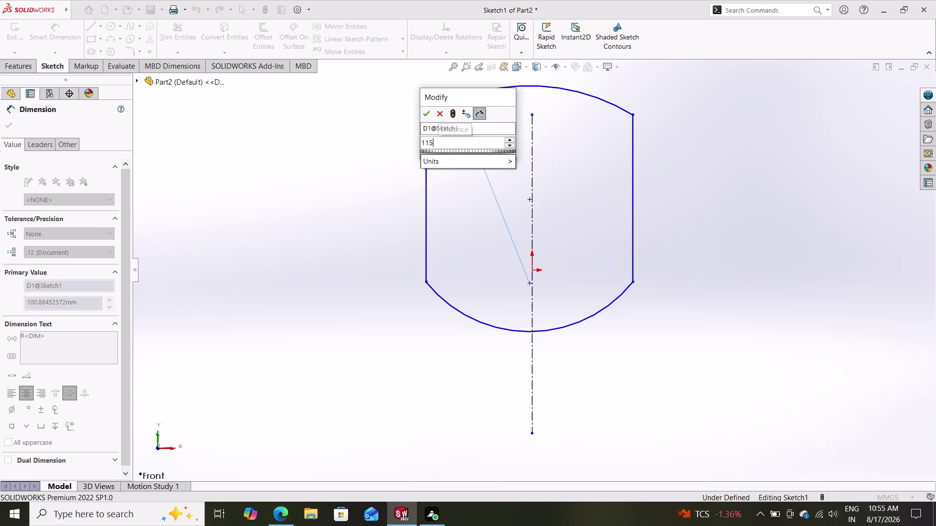
key(Return)
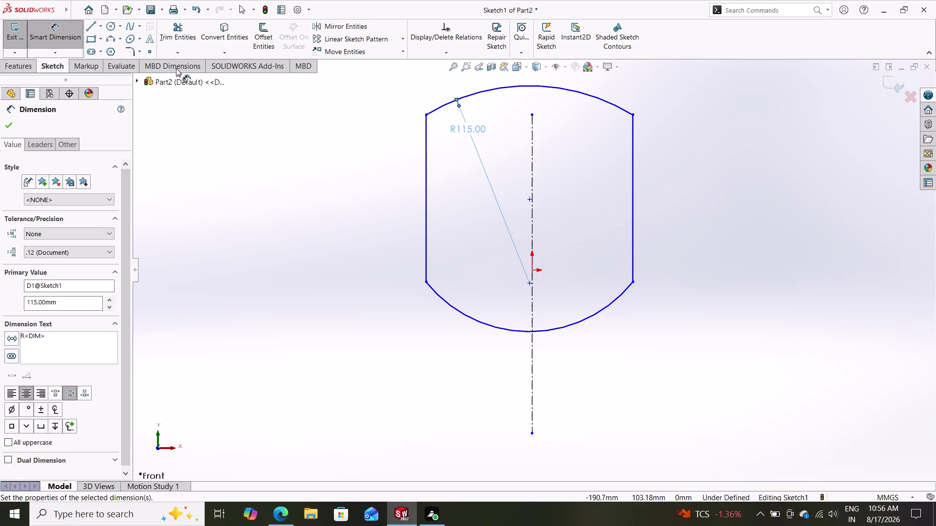
click(491, 323)
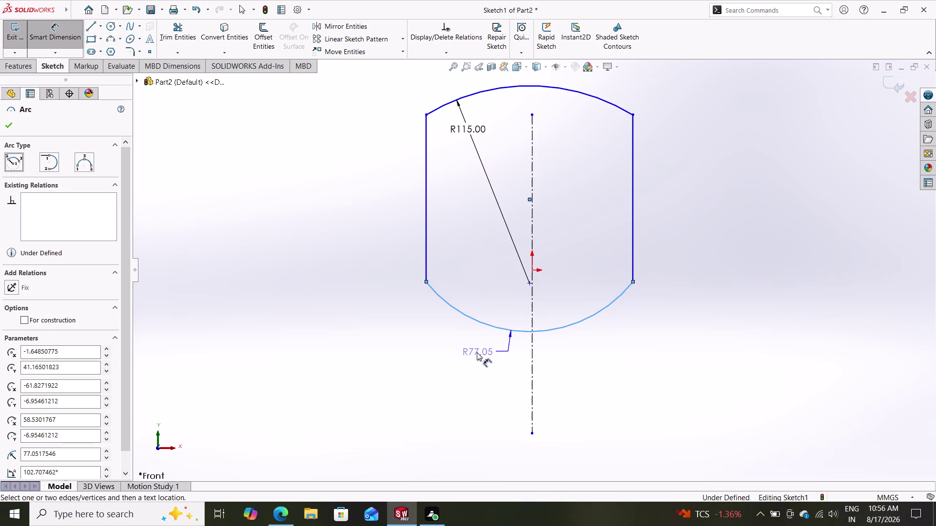
click(481, 312)
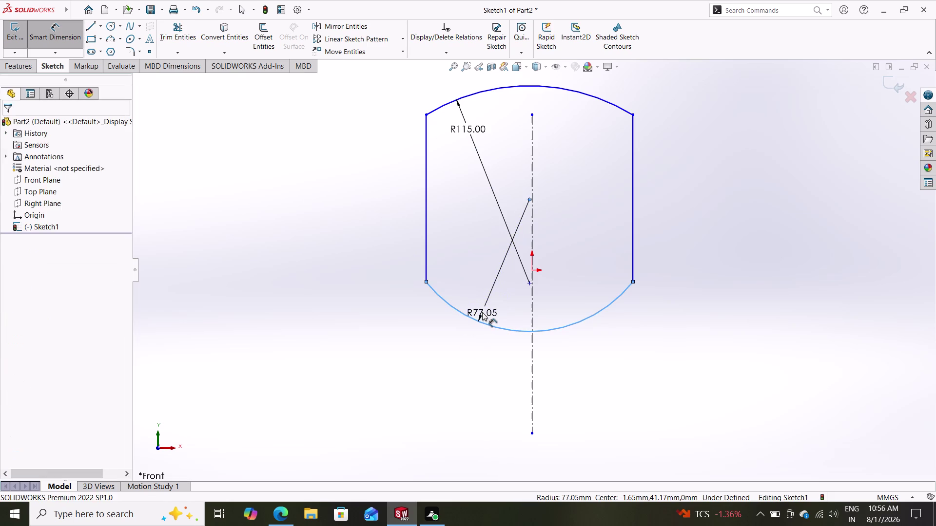
text(115)
key(Return)
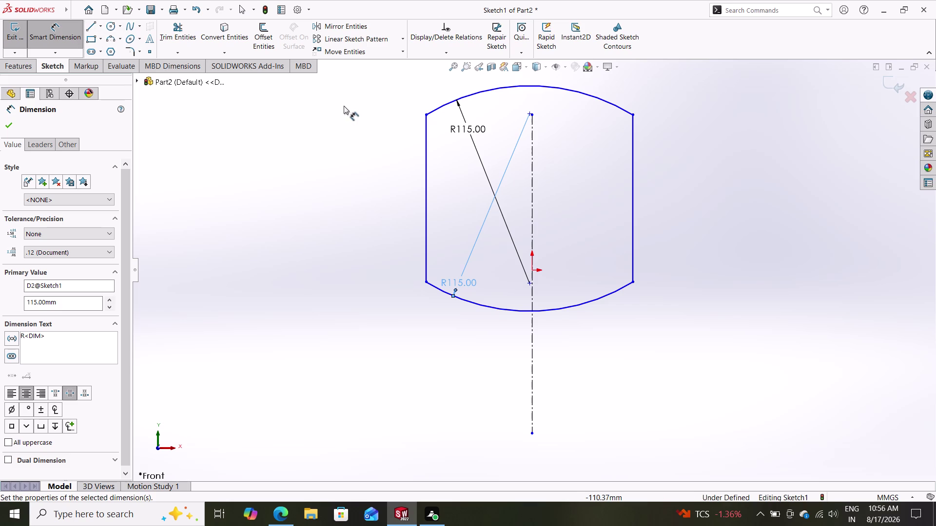
Dimension the distance between the top endpoints as 100 mm.
click(426, 115)
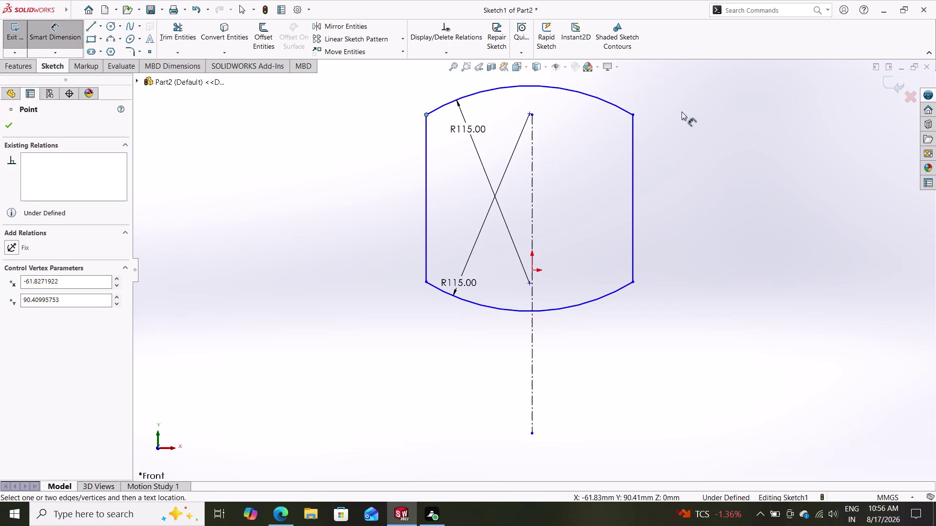
click(633, 113)
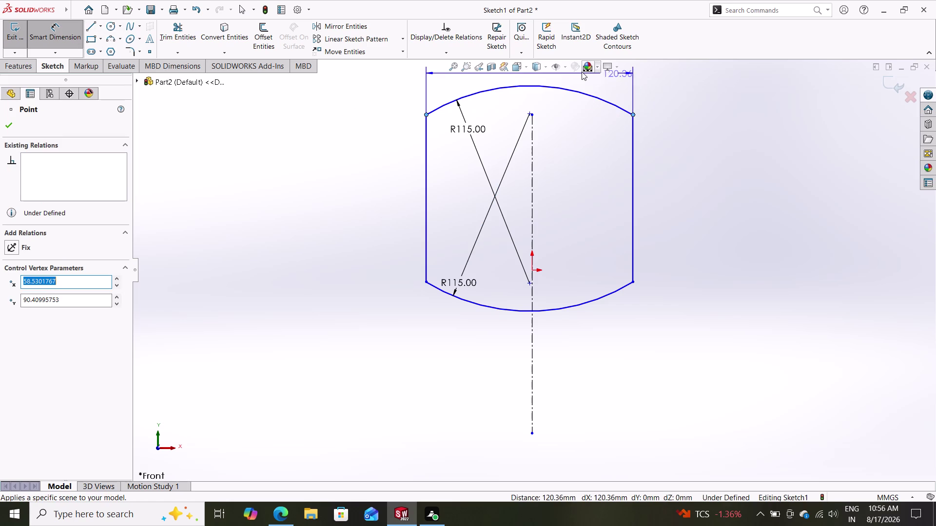
click(513, 105)
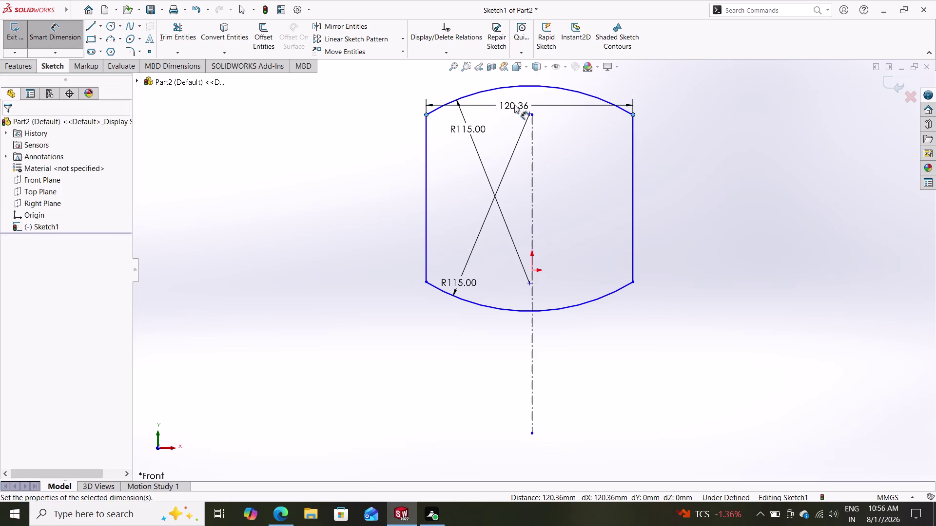
text(100)
key(Return)
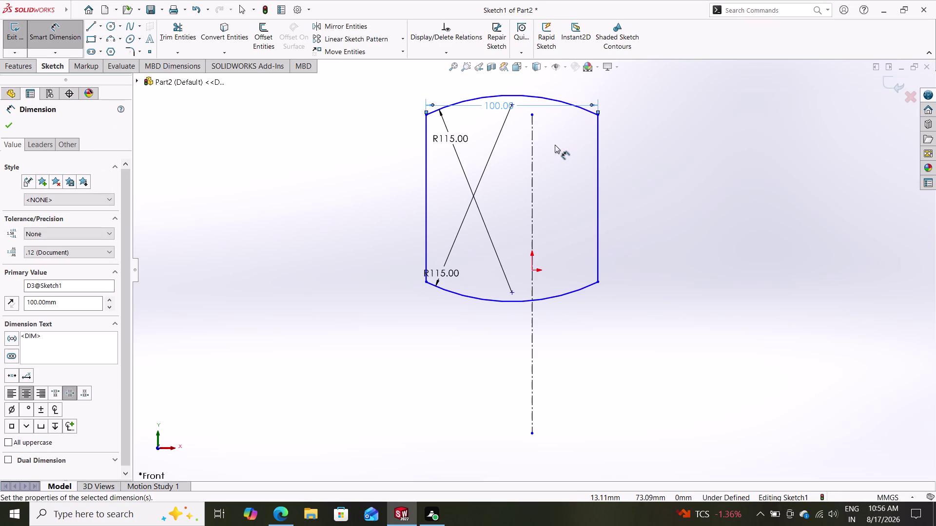
Set the left line-to-centerline distance to 50 mm and end dimensioning.
click(533, 164)
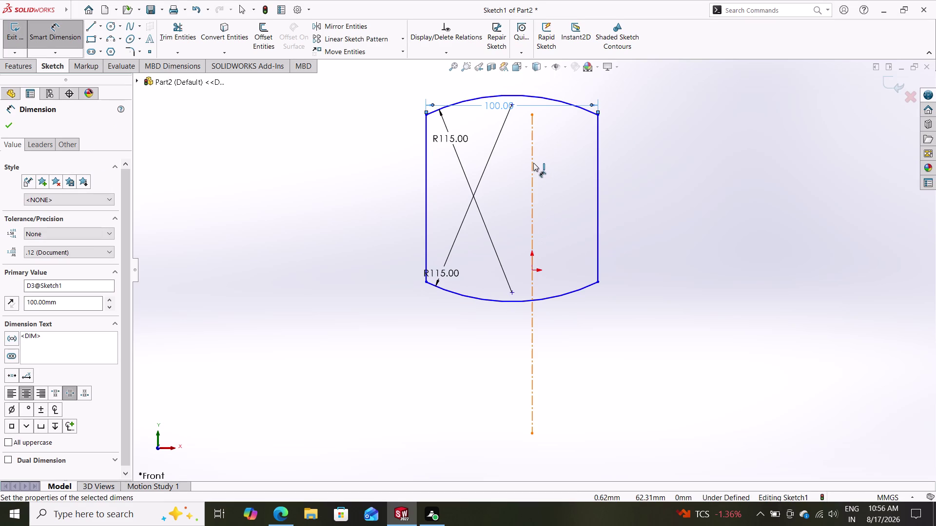
click(427, 170)
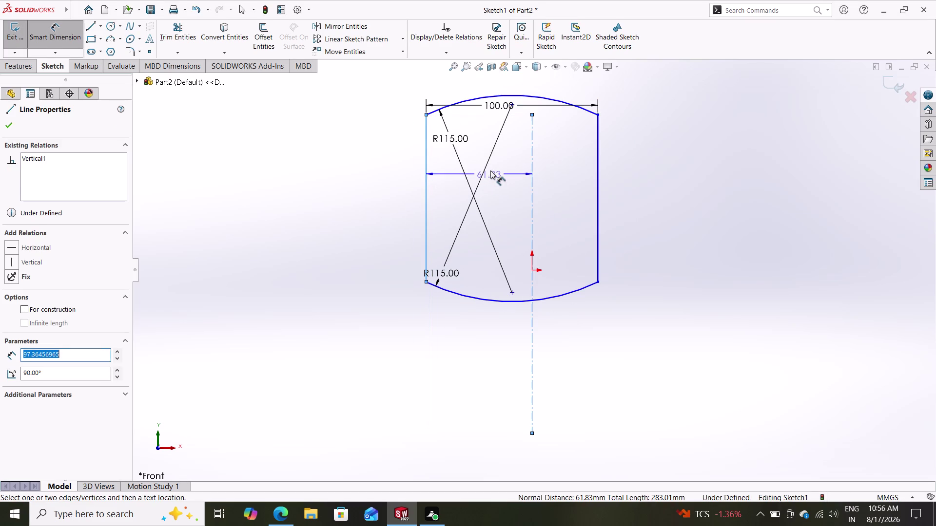
click(490, 168)
text(5)
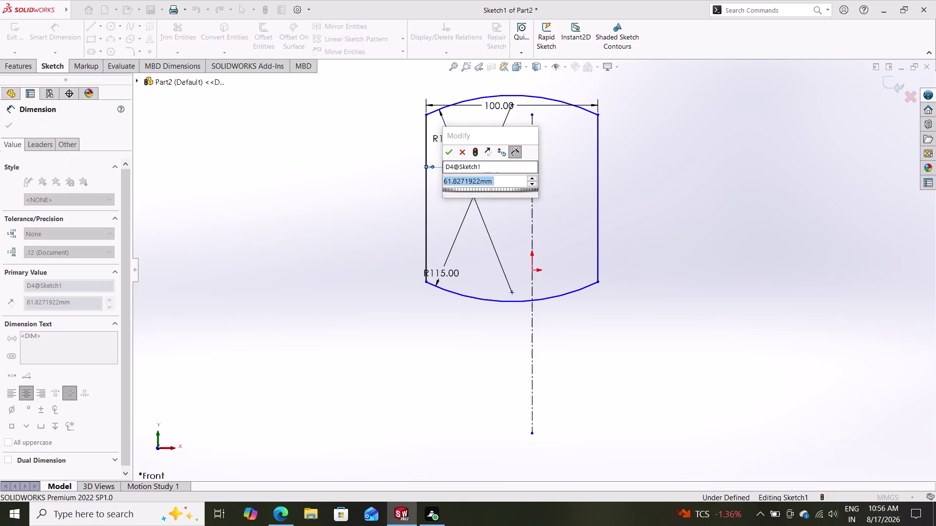
text(0)
key(Return)
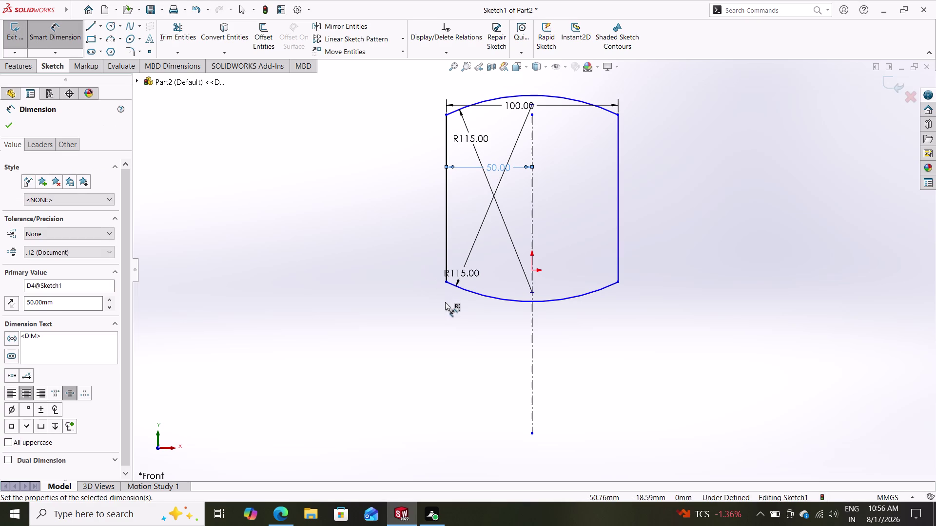
click(4, 129)
click(444, 116)
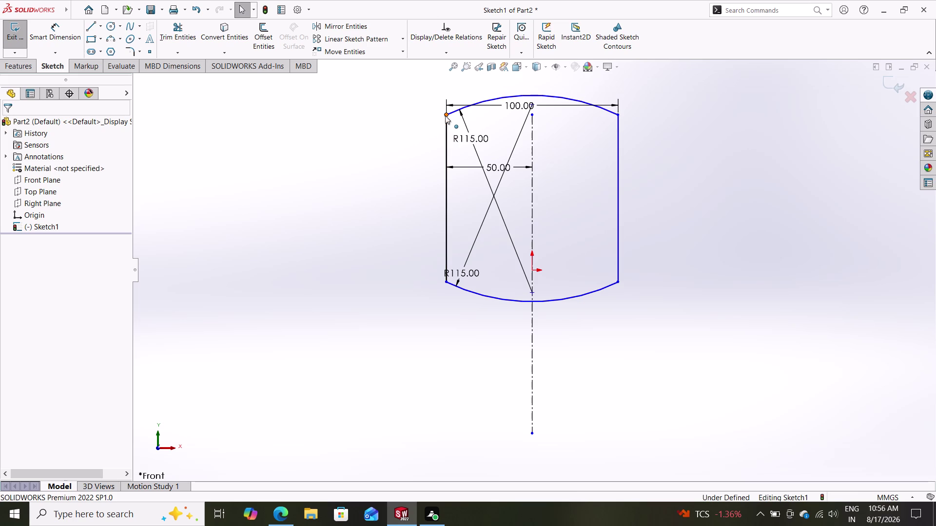
Dismiss the lower-arc radius edit, then make the left line's two endpoints vertical.
double_click(447, 280)
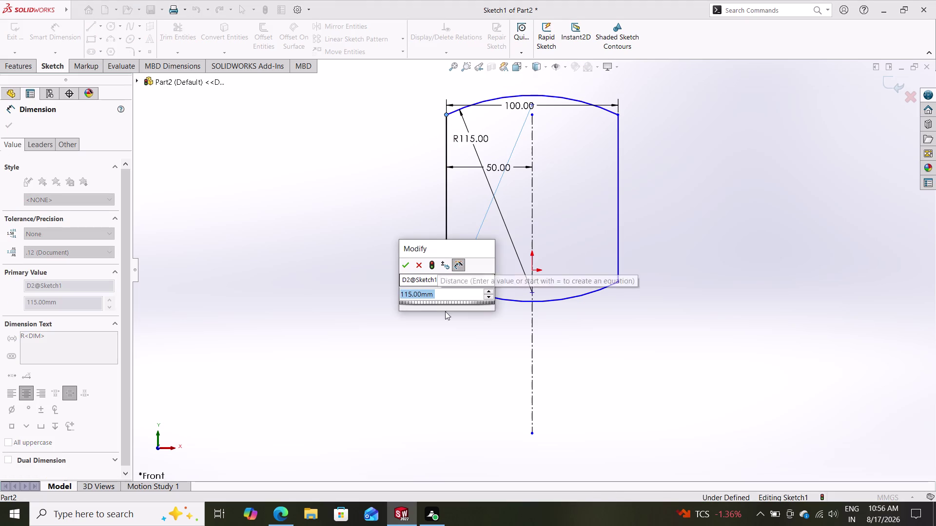
key(Escape)
key(Escape)
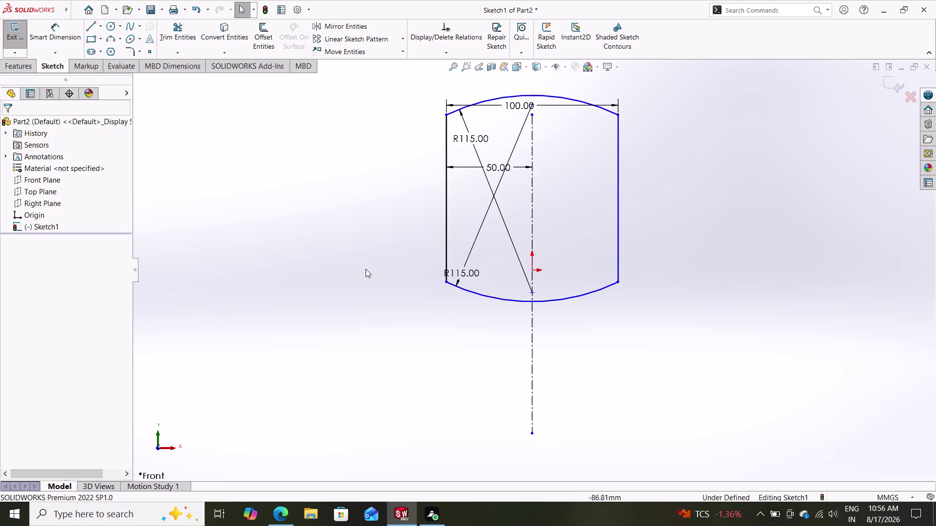
click(448, 117)
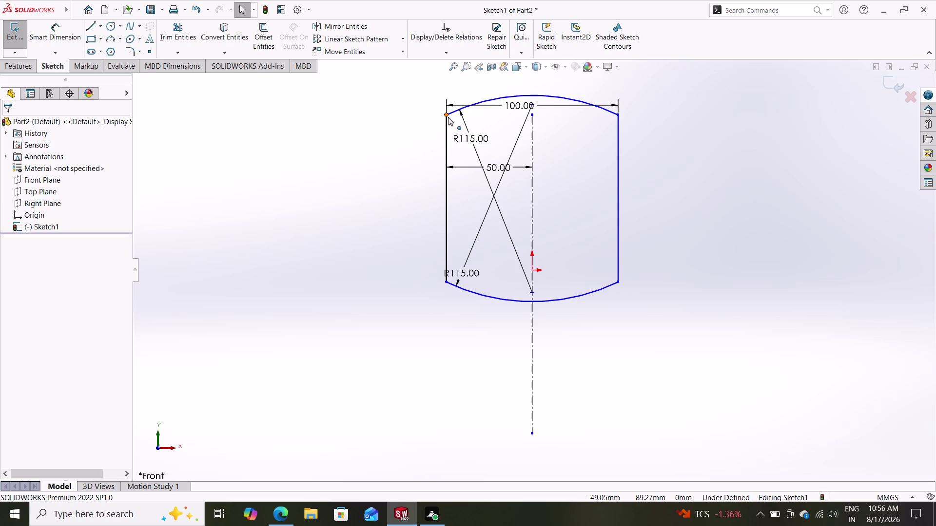
click(447, 282)
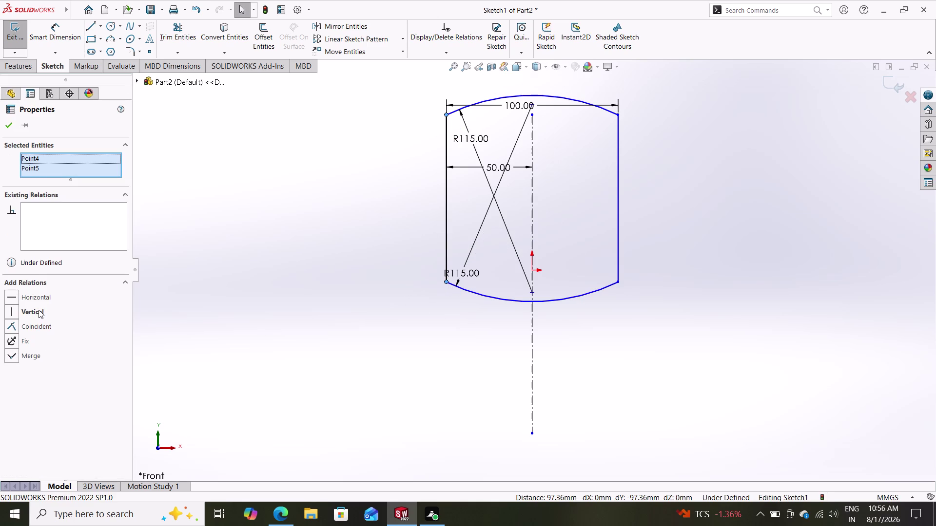
click(38, 309)
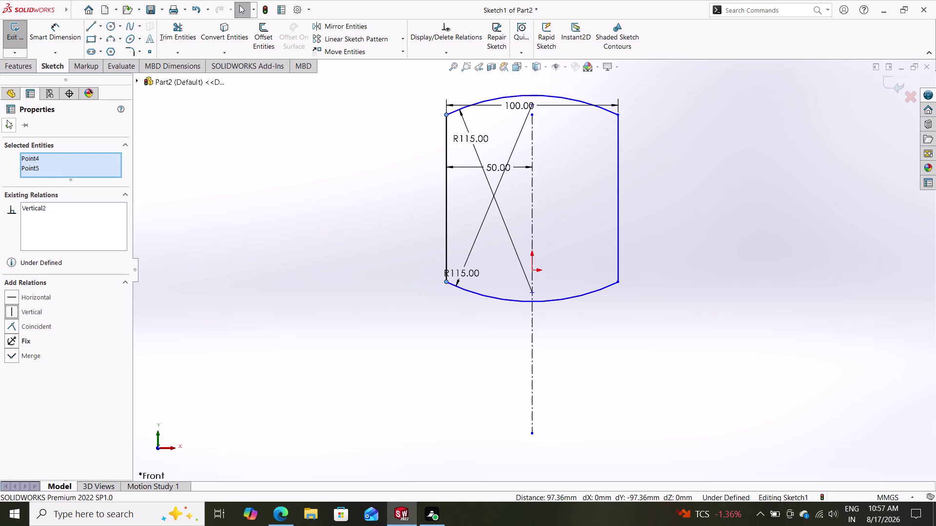
click(9, 121)
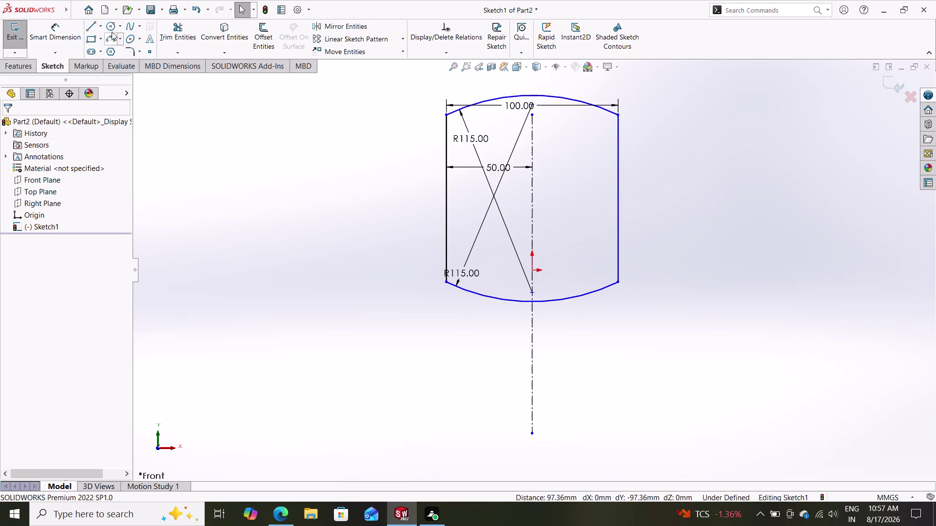
Draw a horizontal construction centerline through the origin, extending past both sides of the barrel profile.
click(102, 24)
click(107, 52)
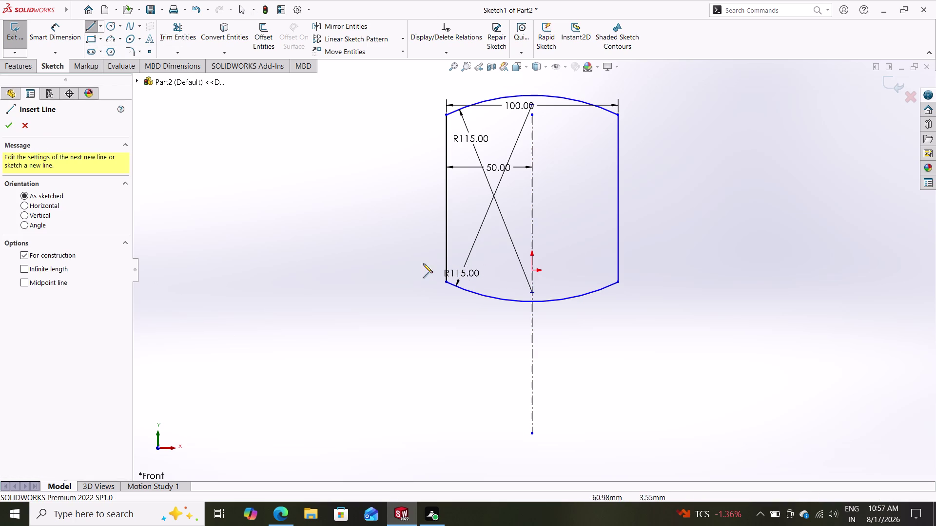
click(413, 269)
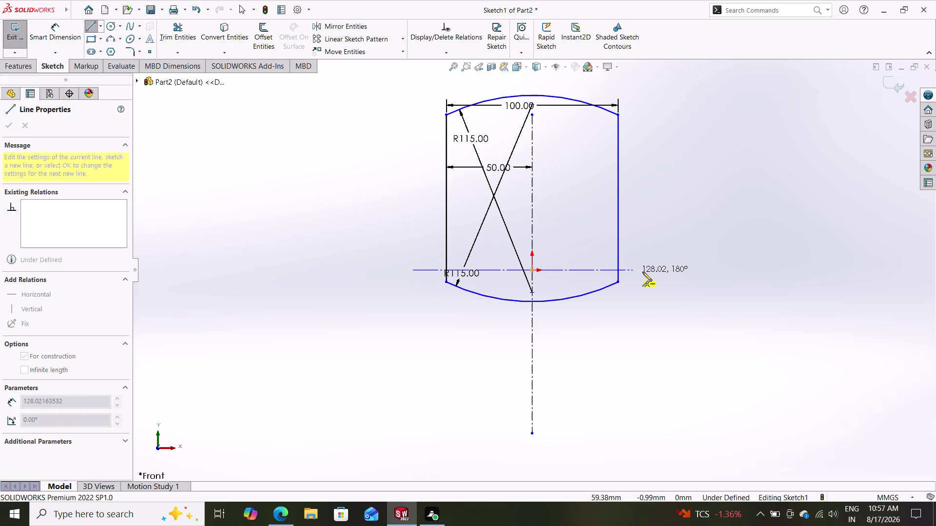
click(662, 272)
key(Escape)
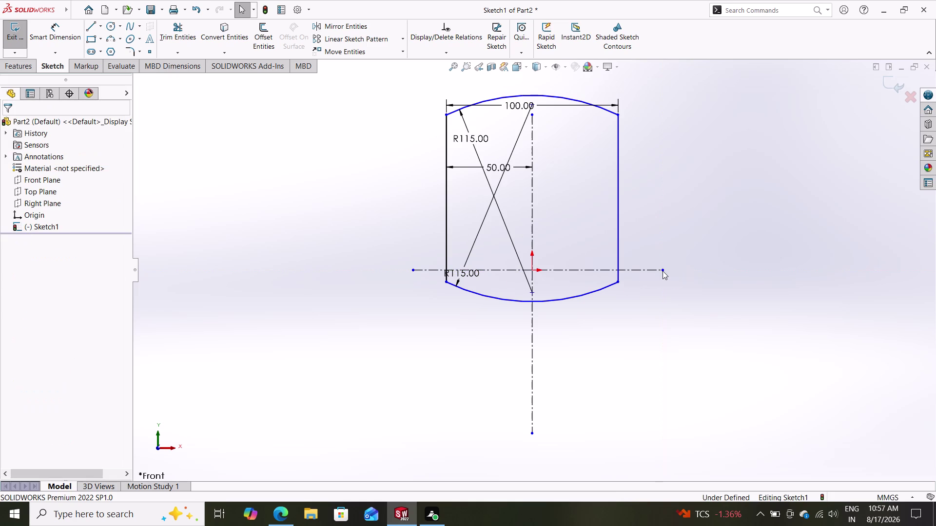